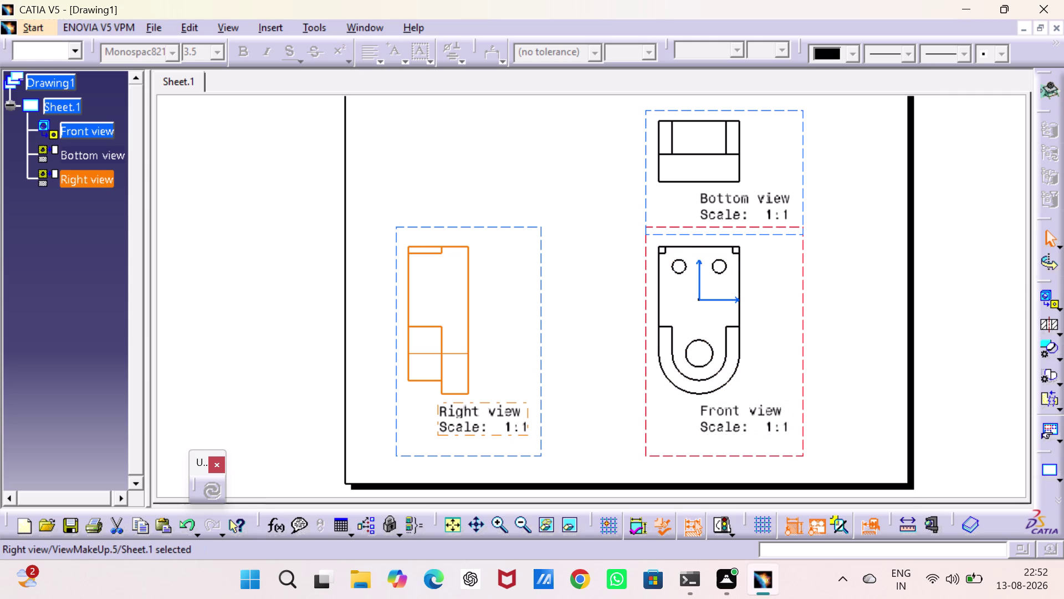
Rearrange the toolbar groups and detach the Dimensioning toolbar.
click(1058, 502)
drag(1039, 444, 1015, 439)
drag(1015, 439, 957, 417)
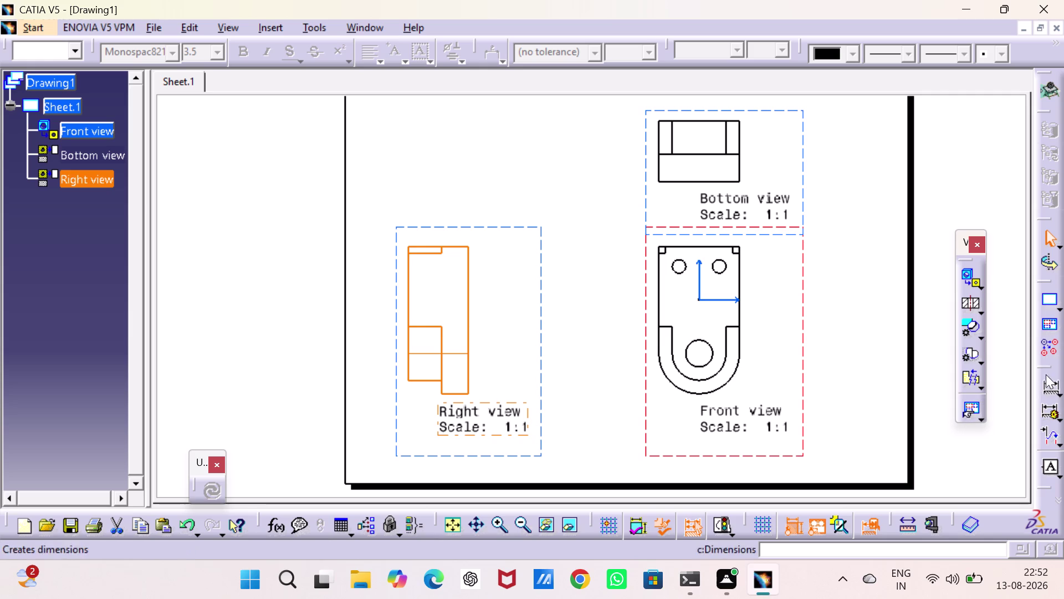
drag(1054, 369, 1021, 333)
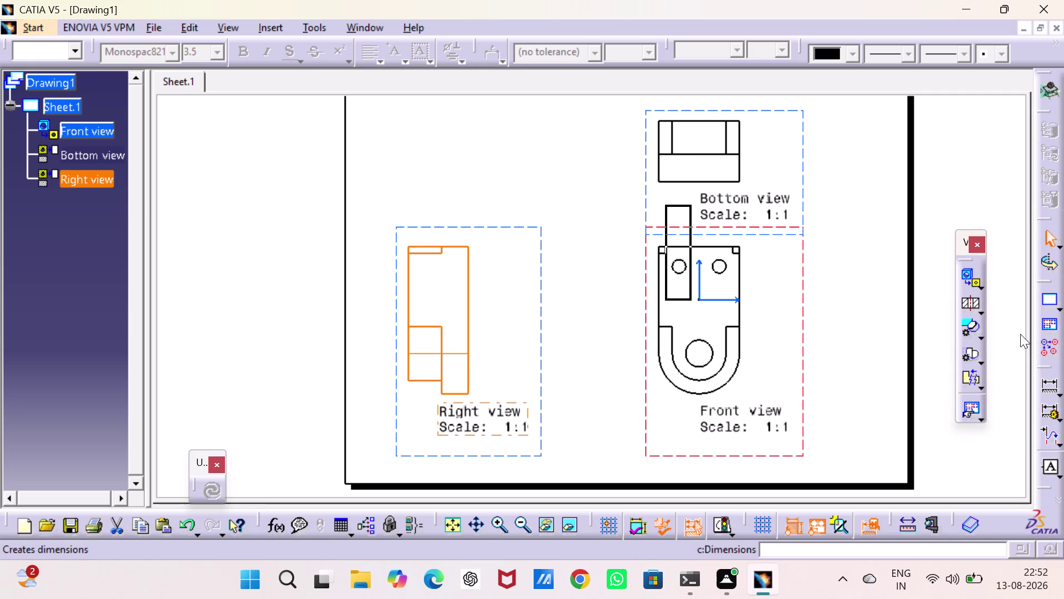
drag(1021, 333, 1018, 331)
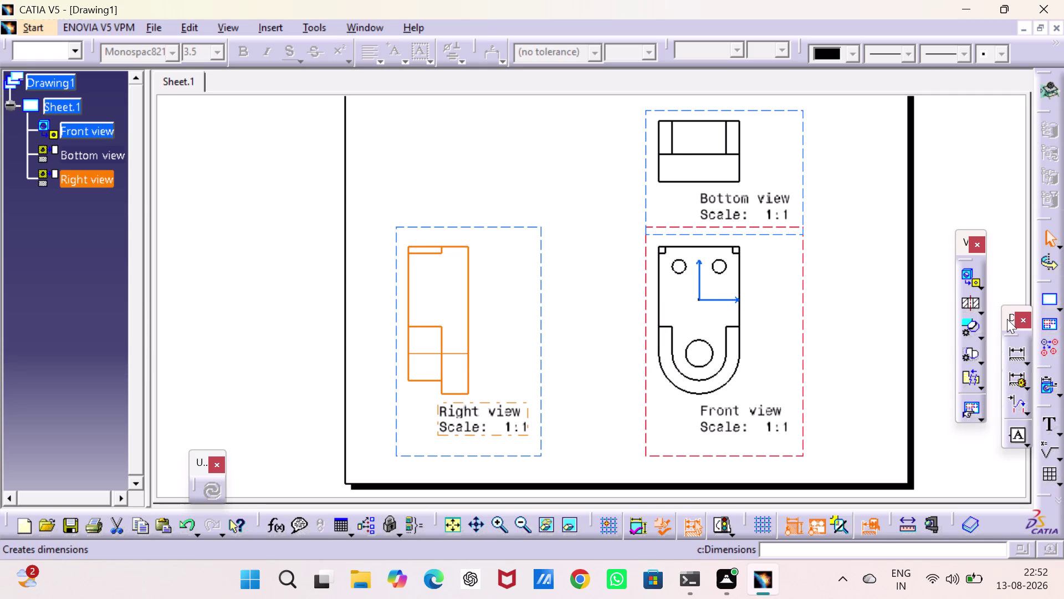
drag(1007, 318, 1029, 95)
drag(1029, 95, 1038, 98)
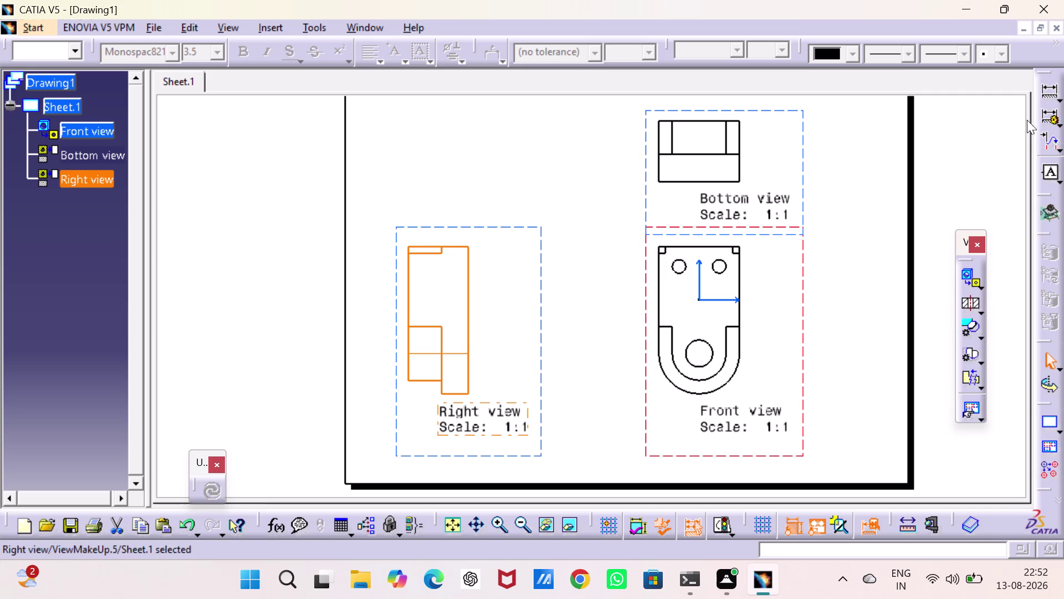
drag(1042, 74, 1030, 77)
drag(1029, 78, 1029, 77)
drag(1047, 71, 1030, 82)
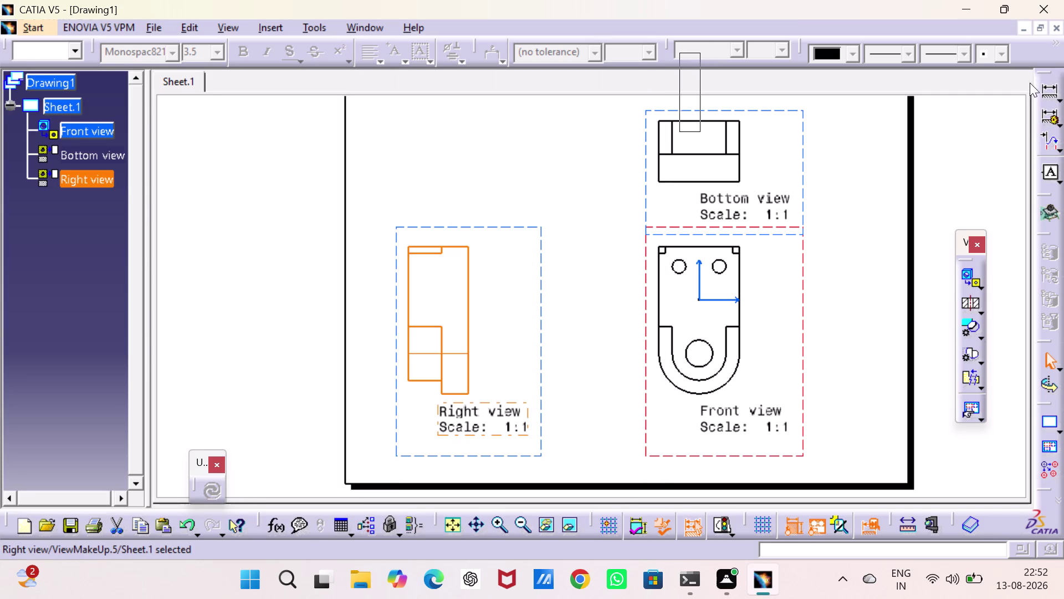
drag(1030, 82, 1014, 98)
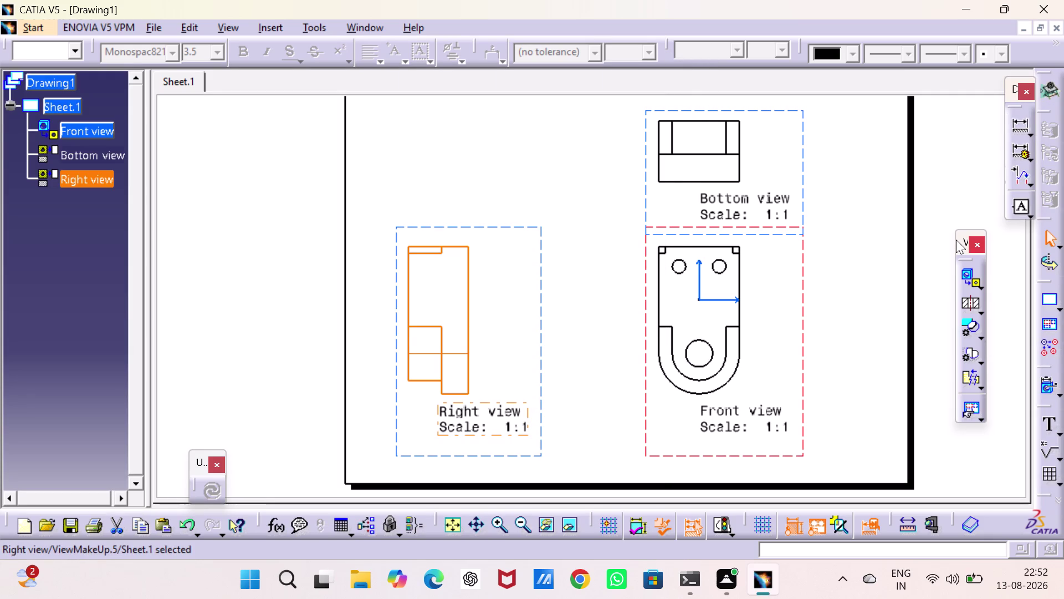
Dock the Views and Dimensioning toolbars.
drag(956, 239, 1013, 233)
drag(1013, 234, 1013, 230)
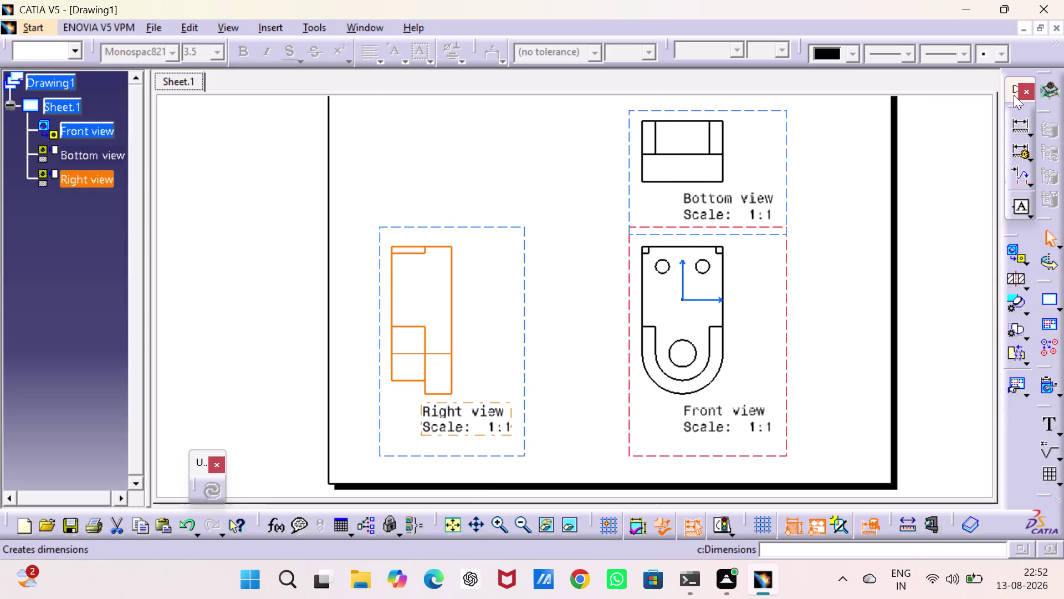
drag(1011, 83, 973, 160)
drag(976, 159, 1025, 119)
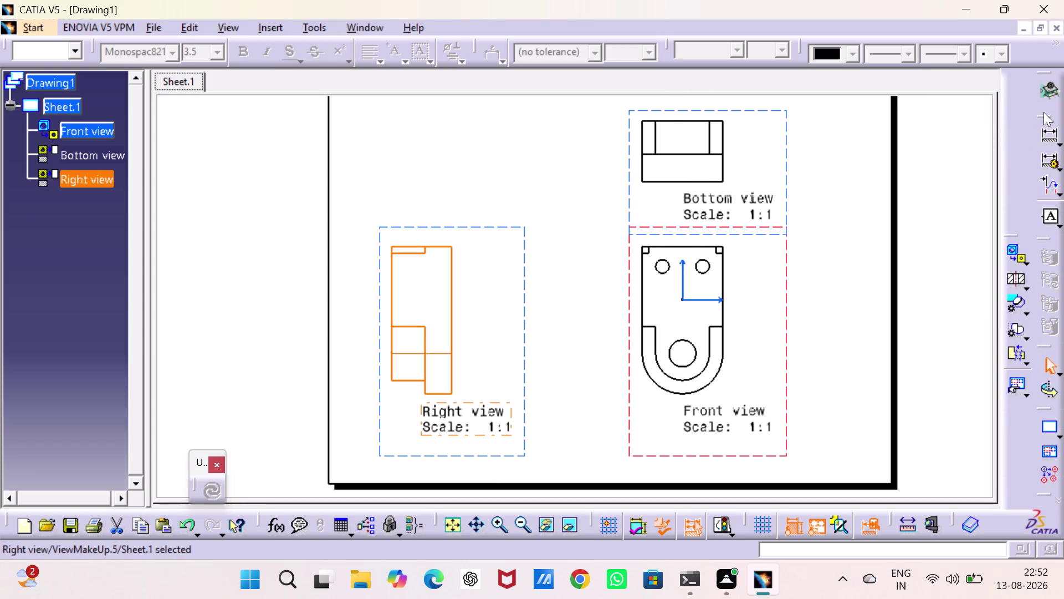
drag(1045, 112, 1020, 114)
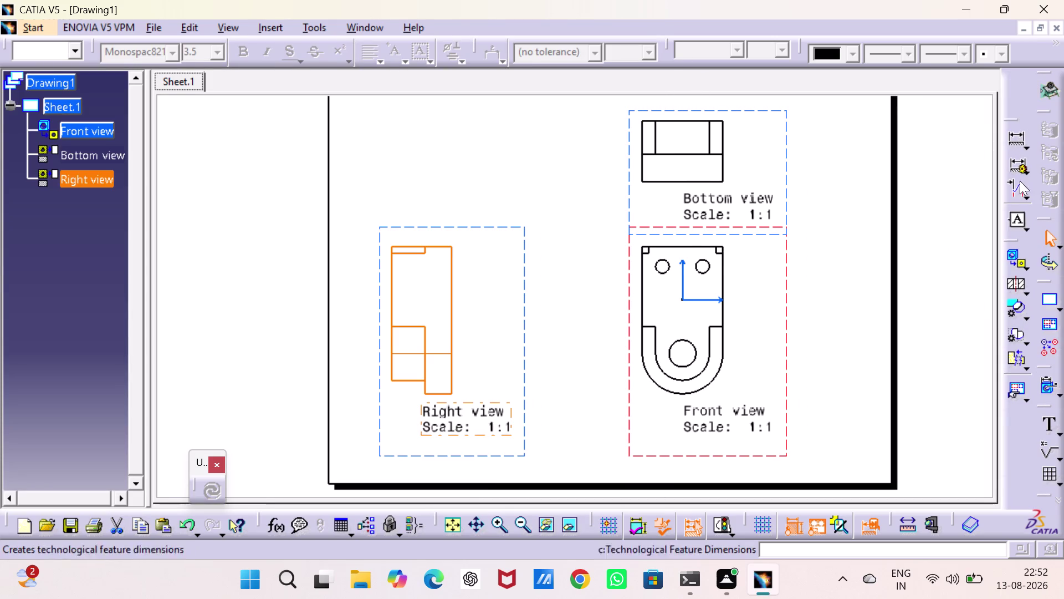
Start a diameter dimension on the front view's outer arc.
click(1057, 476)
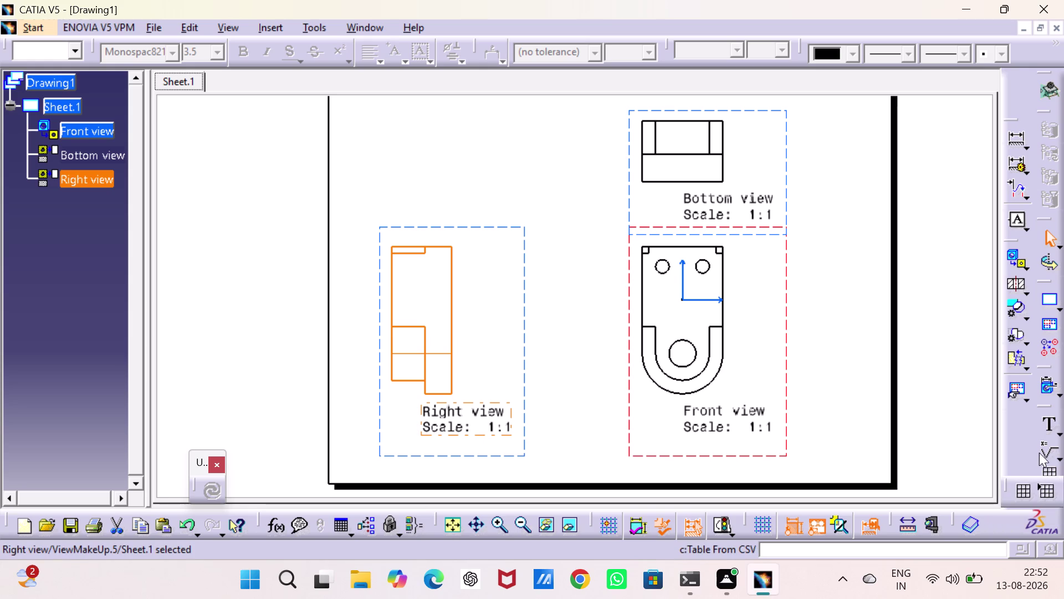
click(956, 282)
click(1012, 134)
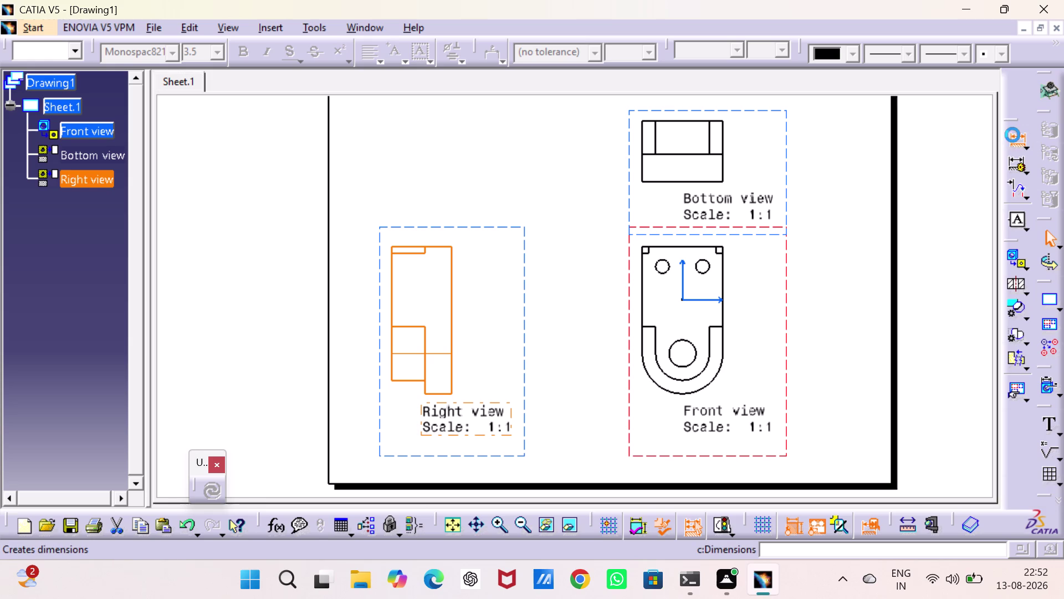
click(642, 352)
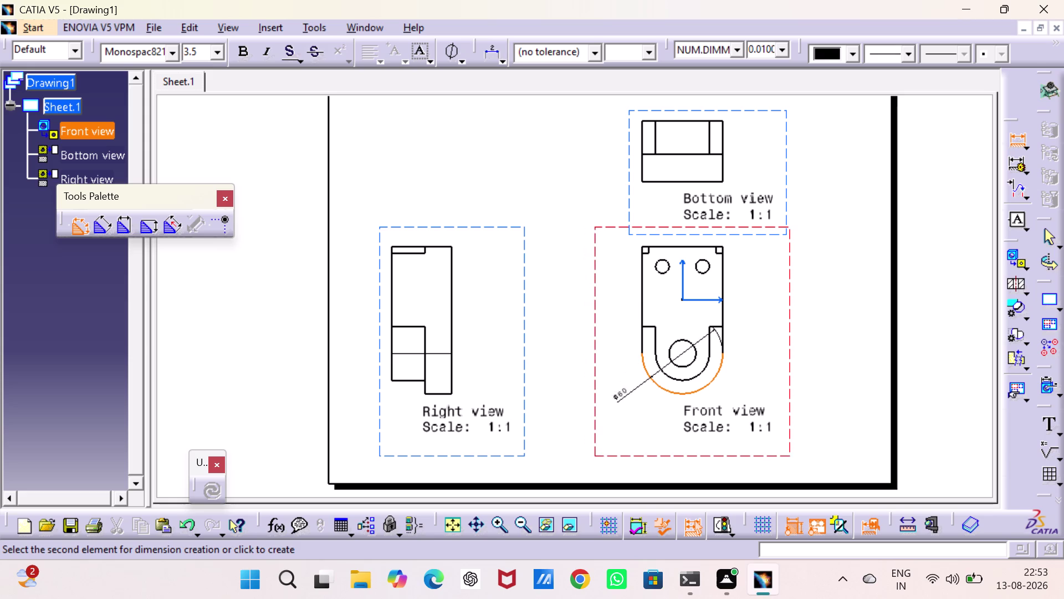
Place the Ø60 dimension and check its value without changing it.
click(623, 408)
double_click(619, 408)
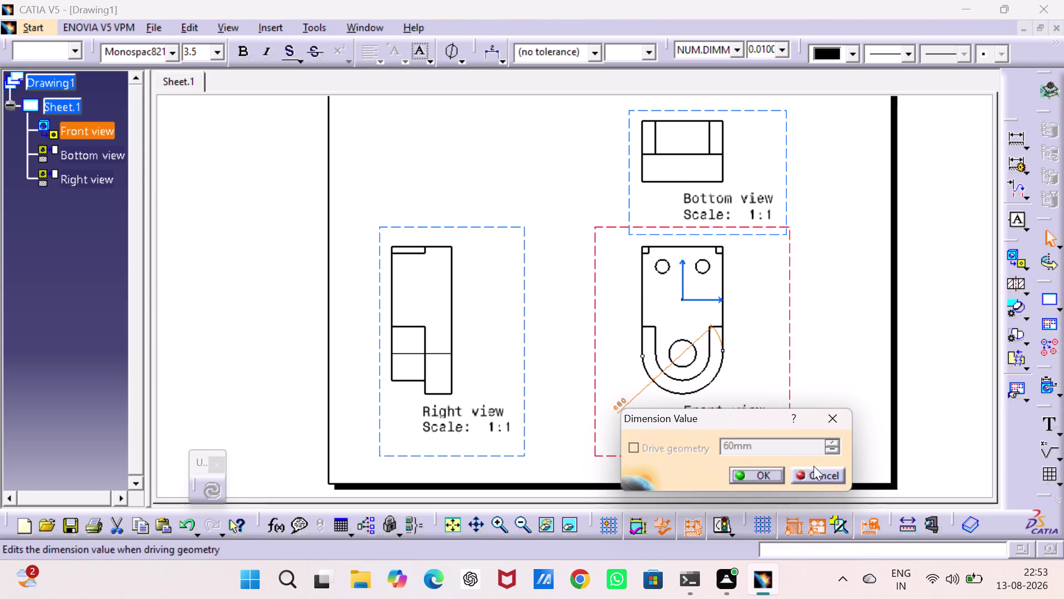
click(762, 474)
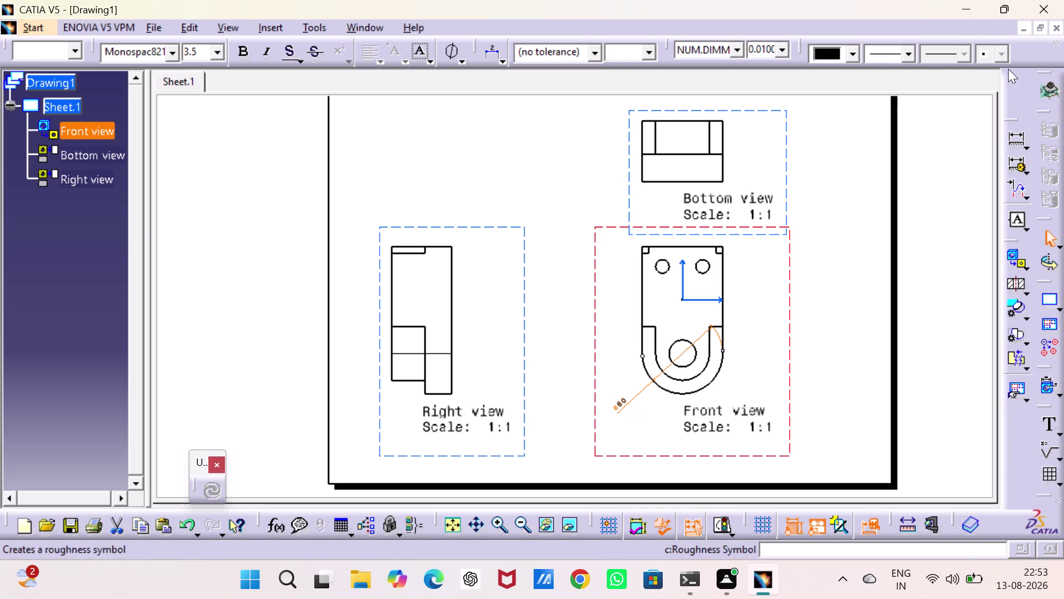
double_click(1017, 142)
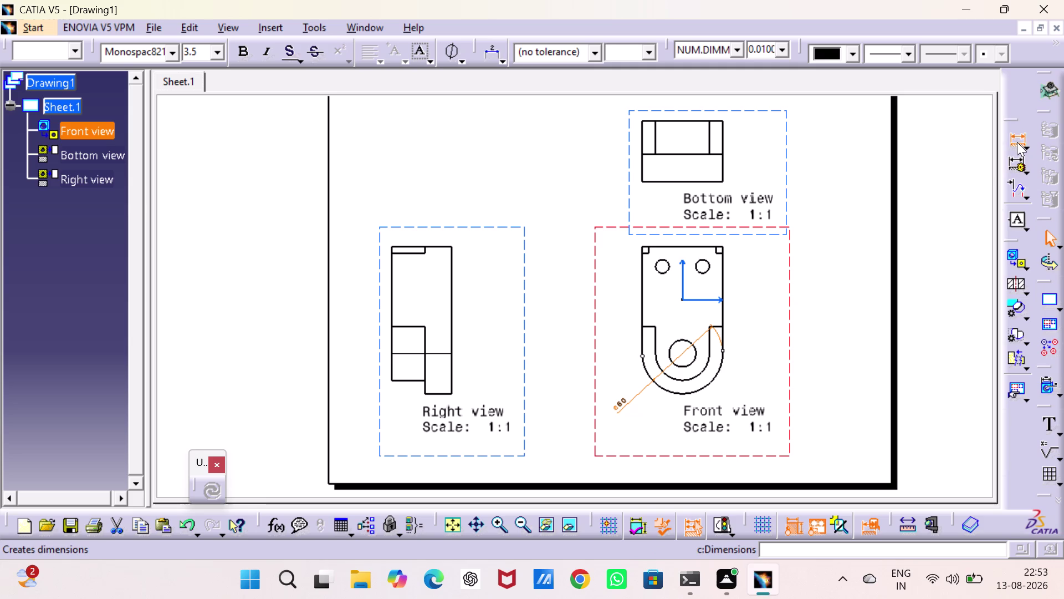
Add Ø40, Ø20 and Ø10 diameter dimensions to the inner arc and holes.
click(698, 374)
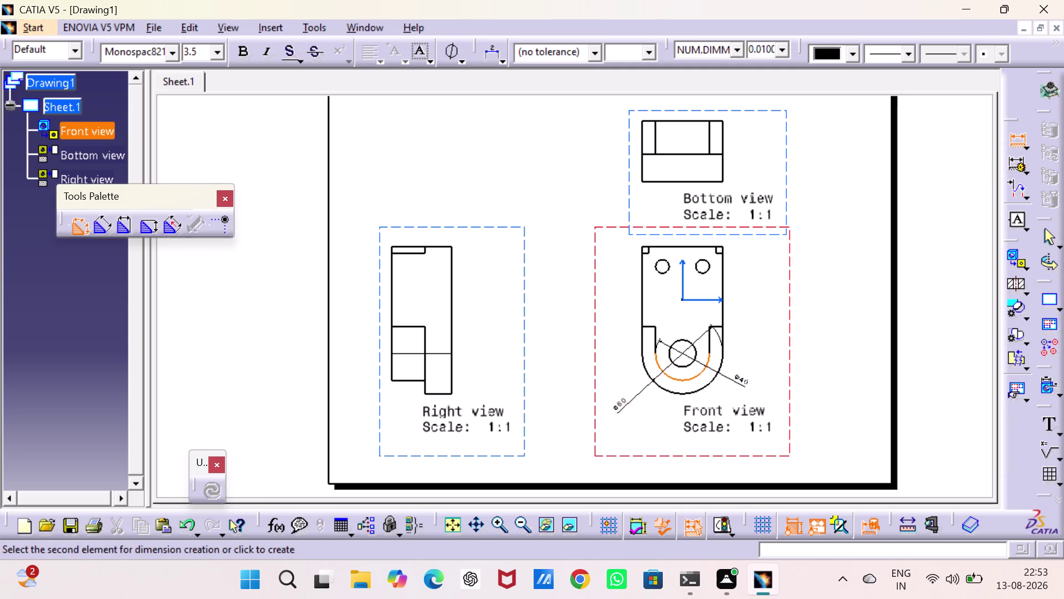
click(741, 385)
click(684, 366)
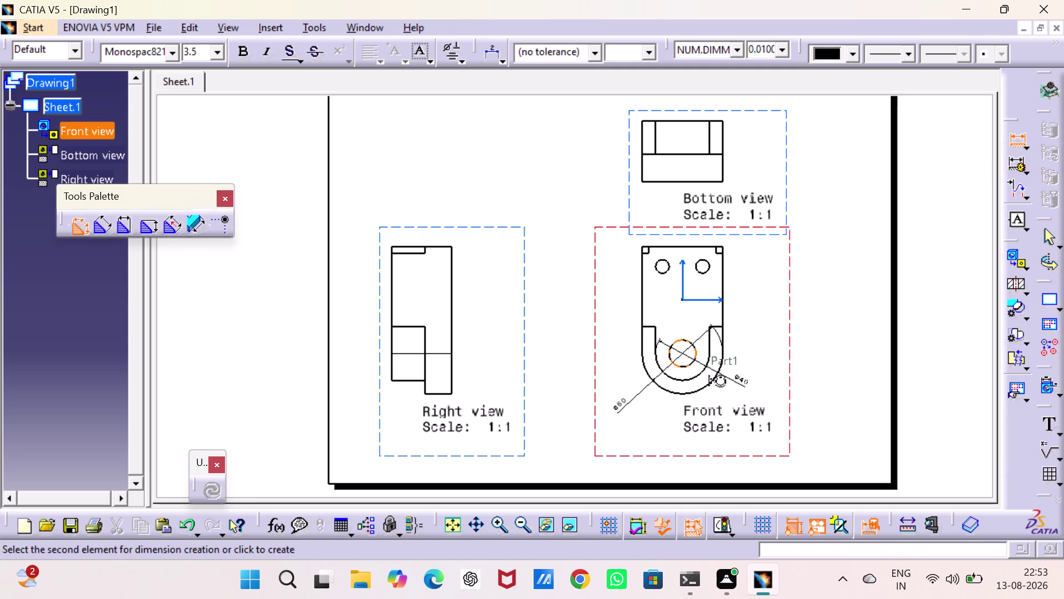
click(737, 398)
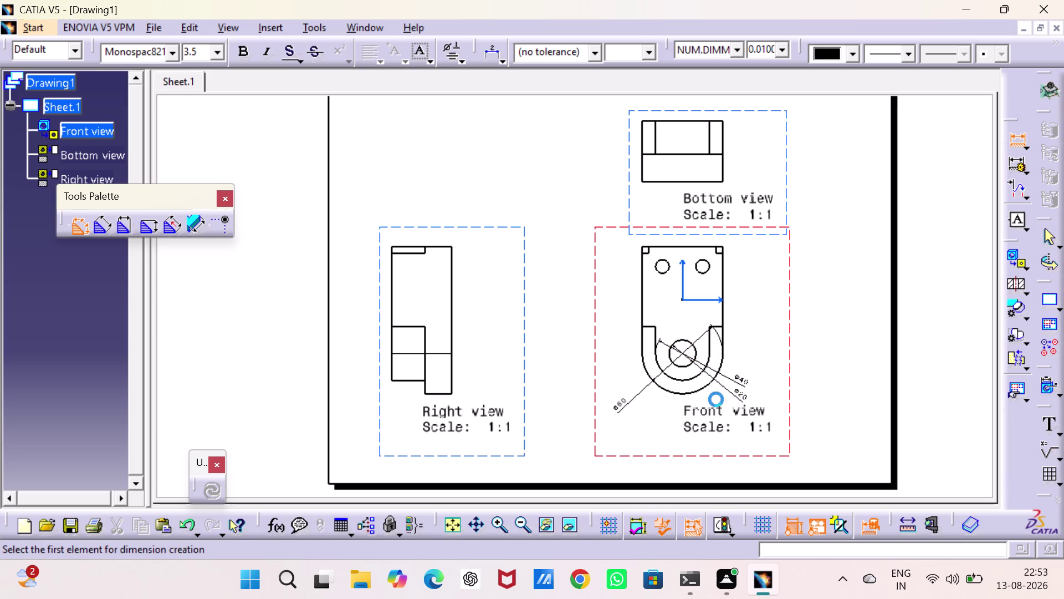
click(707, 267)
click(761, 261)
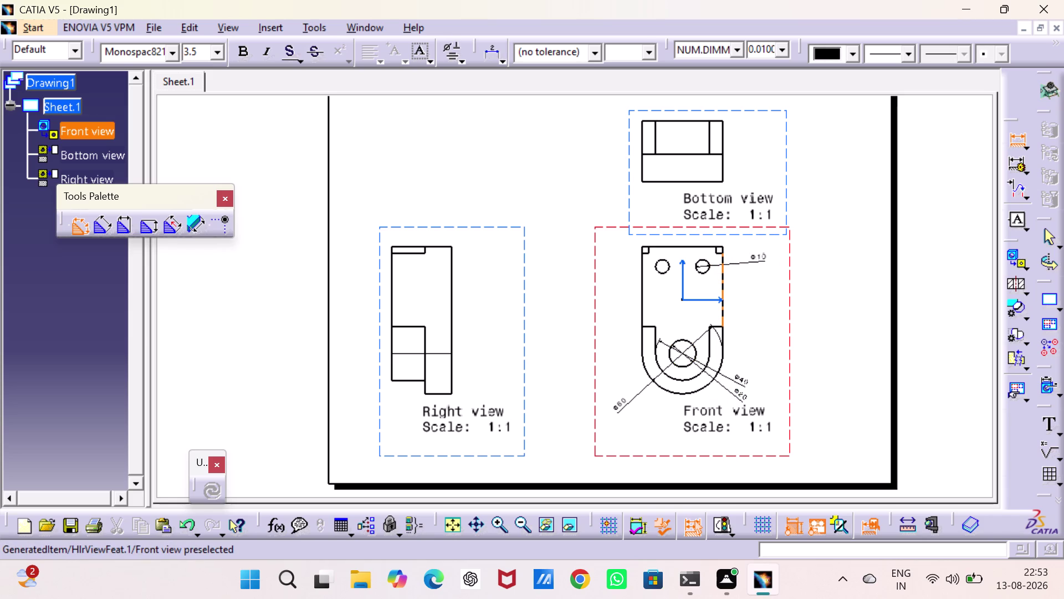
Add the 60 overall width dimension above the front view.
click(725, 272)
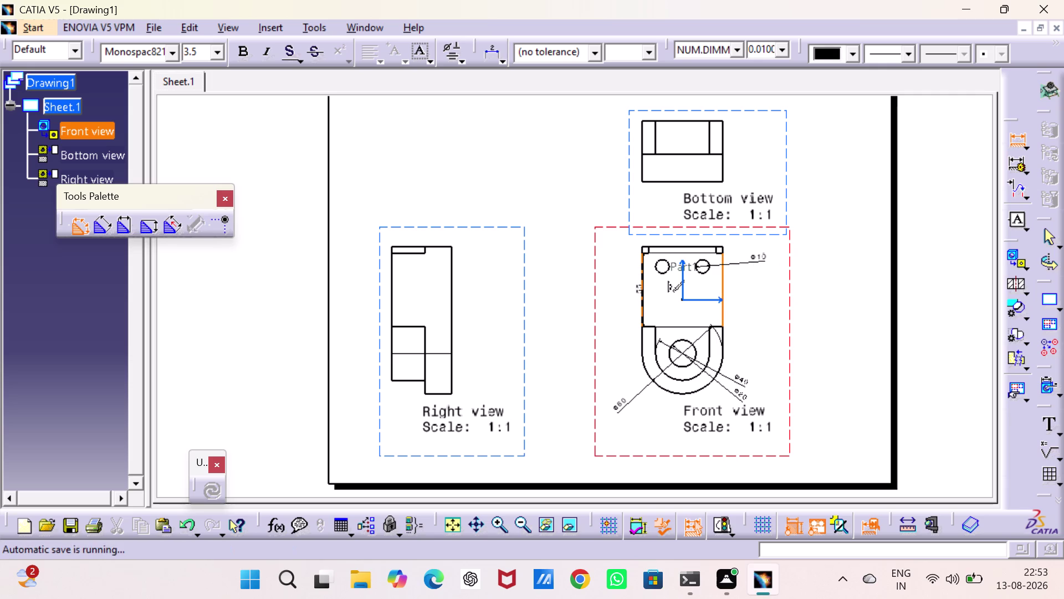
click(643, 273)
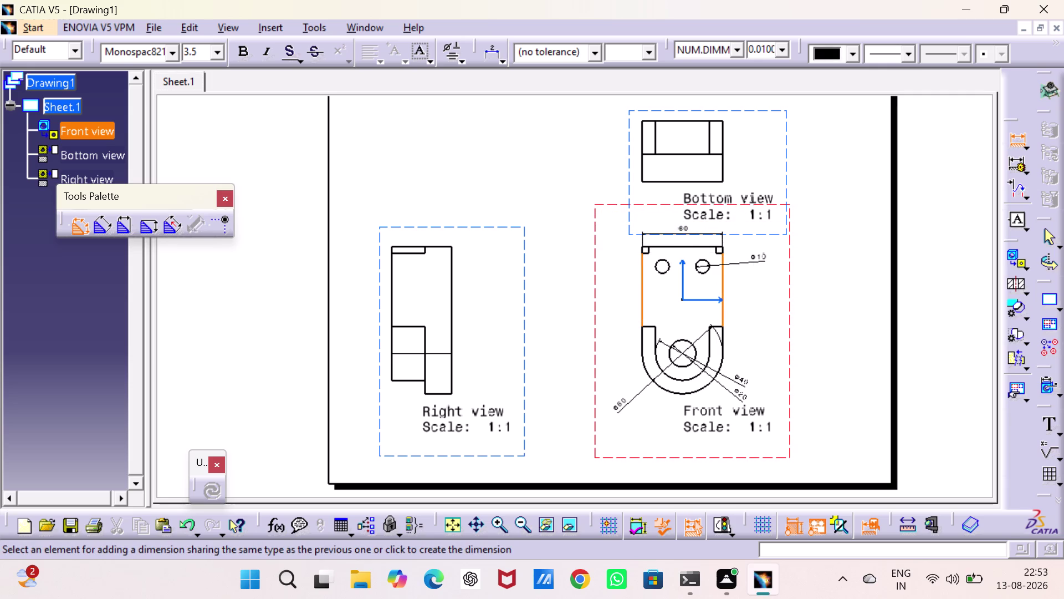
click(675, 231)
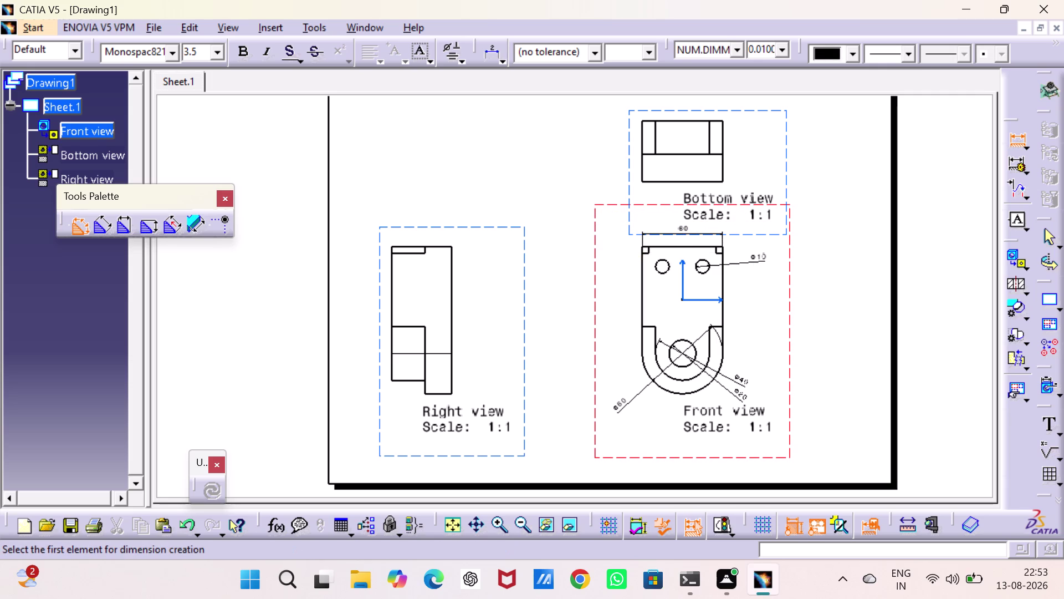
triple_click(494, 521)
triple_click(495, 522)
click(495, 521)
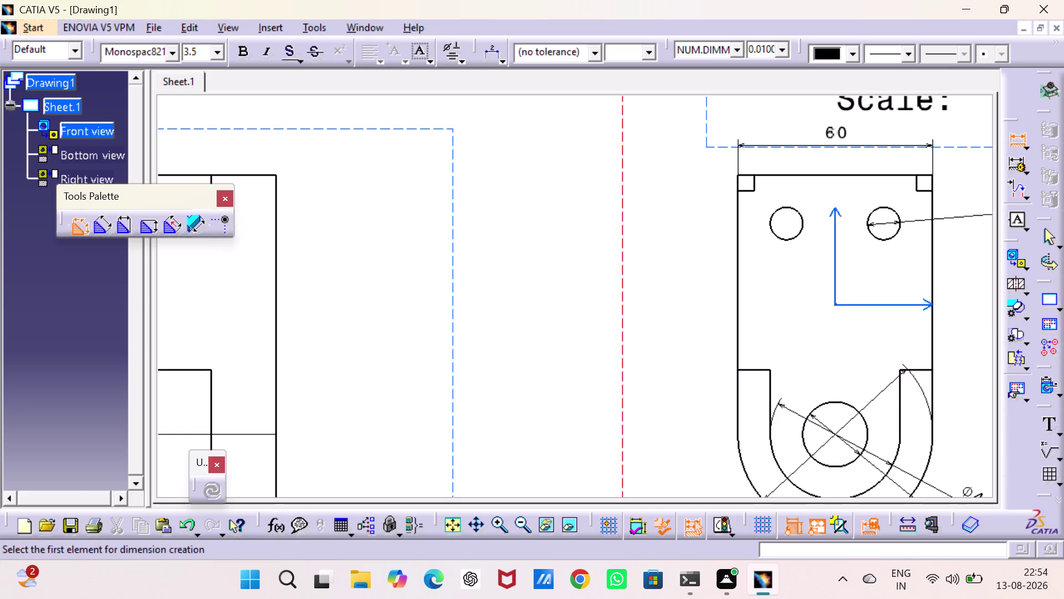
Add horizontal and vertical 5 dimensions to the top-left corner notch.
click(748, 175)
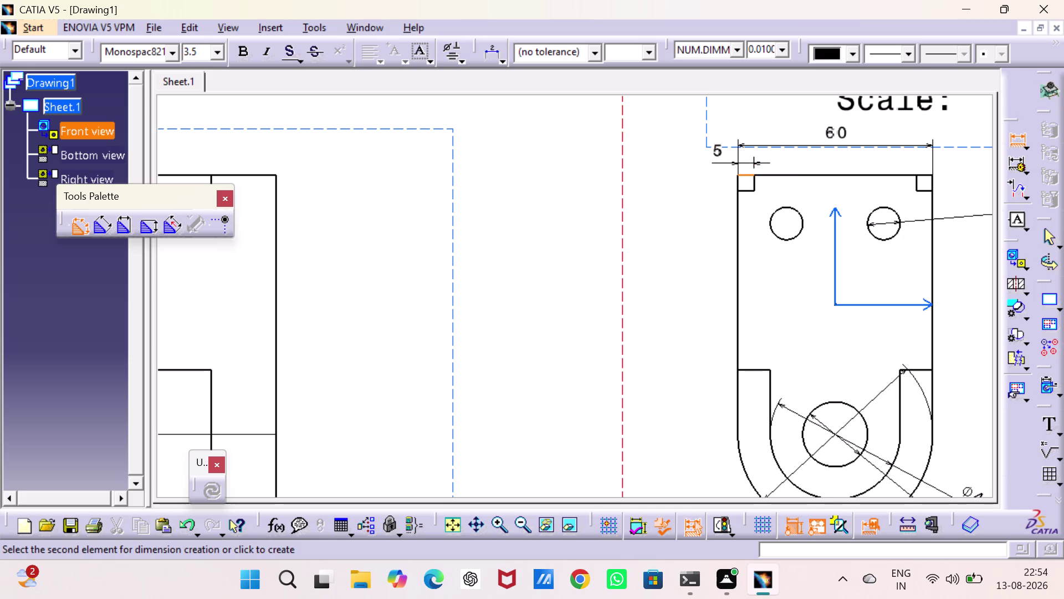
click(747, 163)
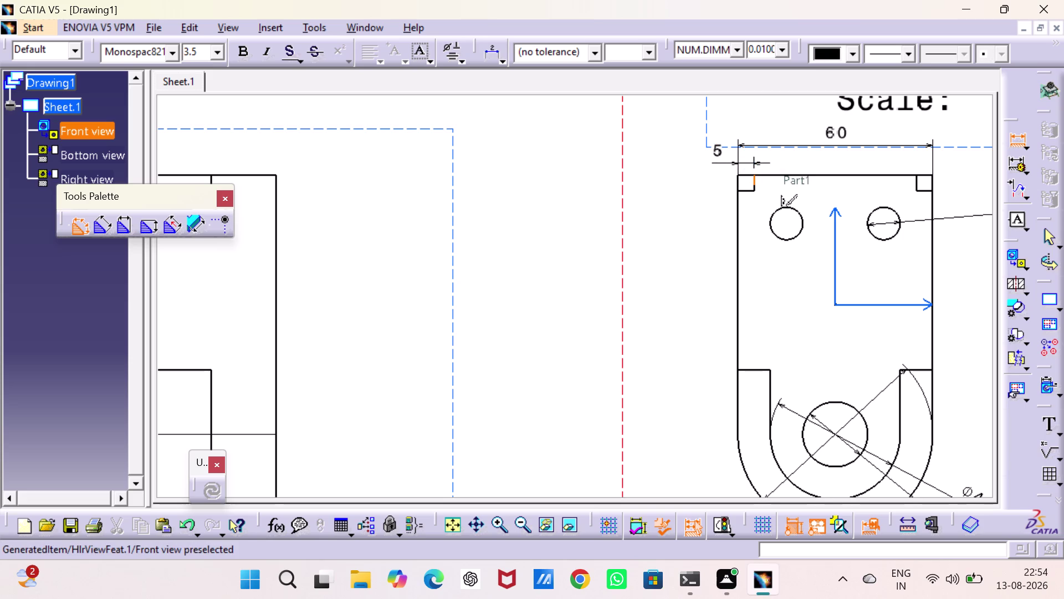
click(756, 186)
click(724, 184)
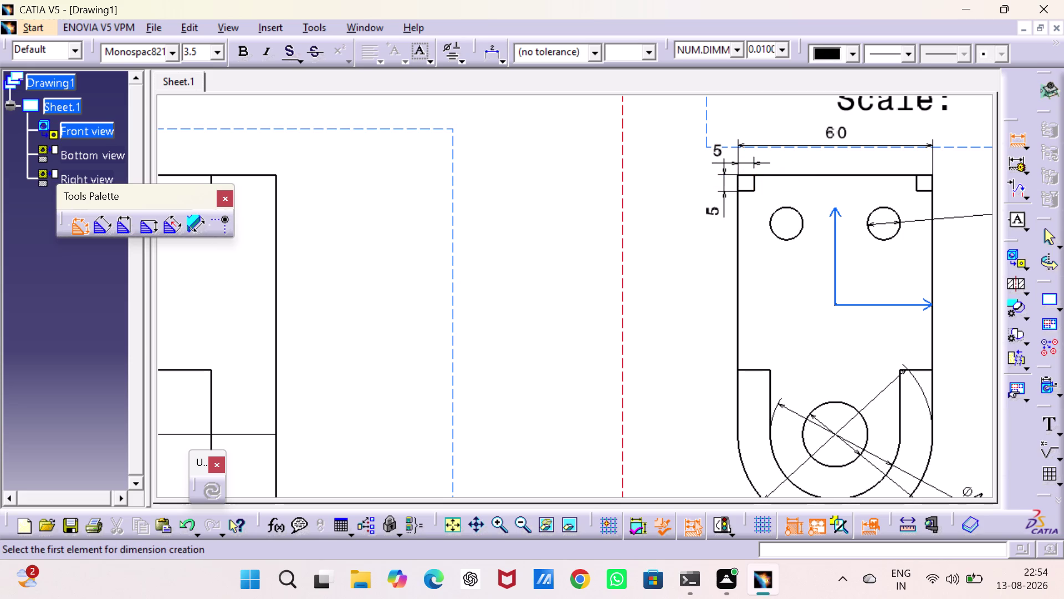
middle_drag(574, 283, 574, 283)
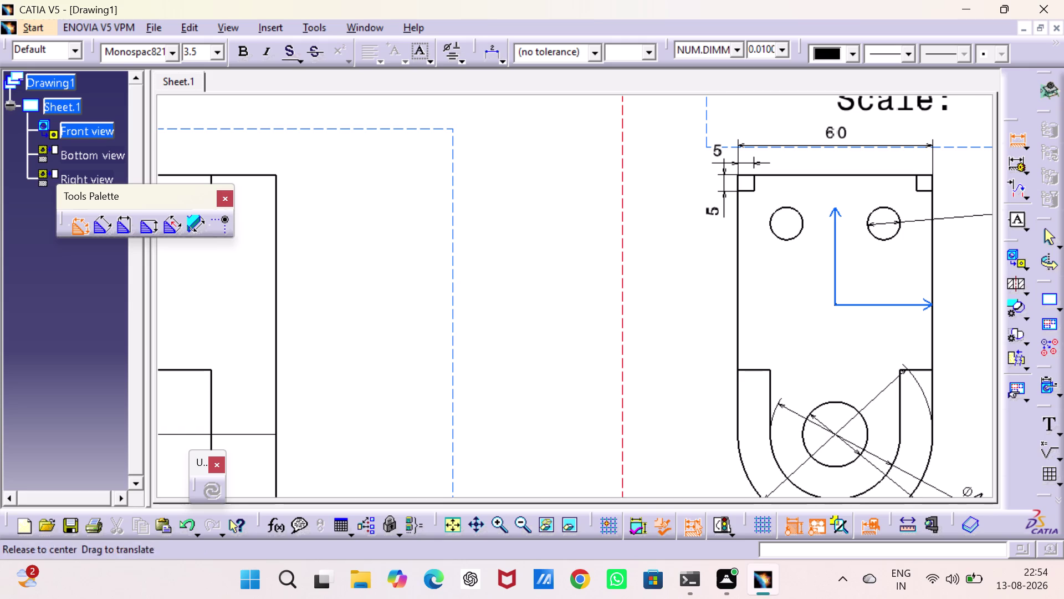
middle_drag(573, 284, 828, 218)
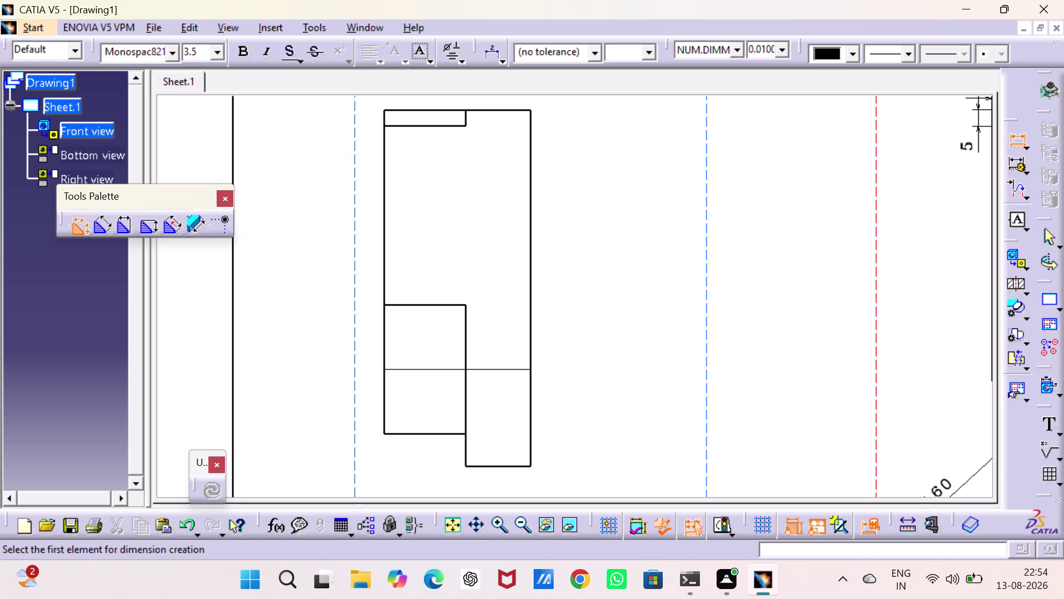
click(520, 467)
middle_drag(503, 477, 508, 347)
click(507, 347)
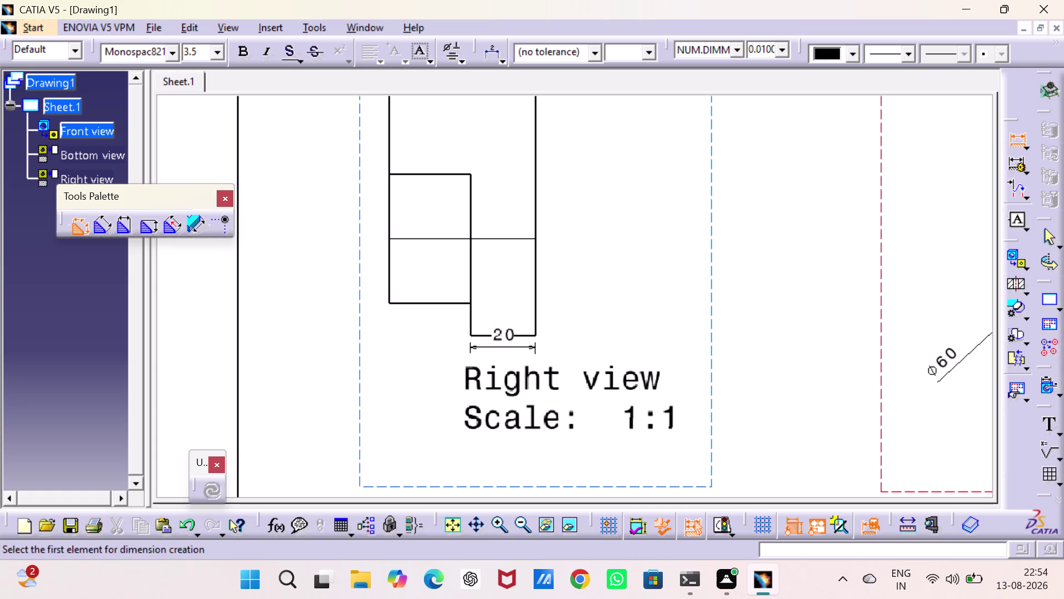
click(449, 303)
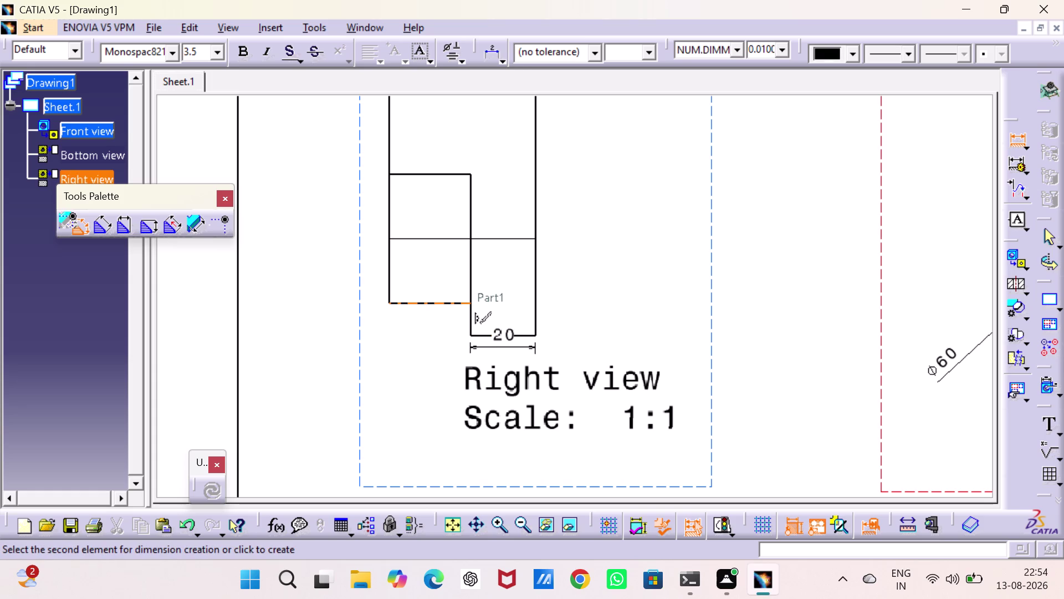
click(427, 352)
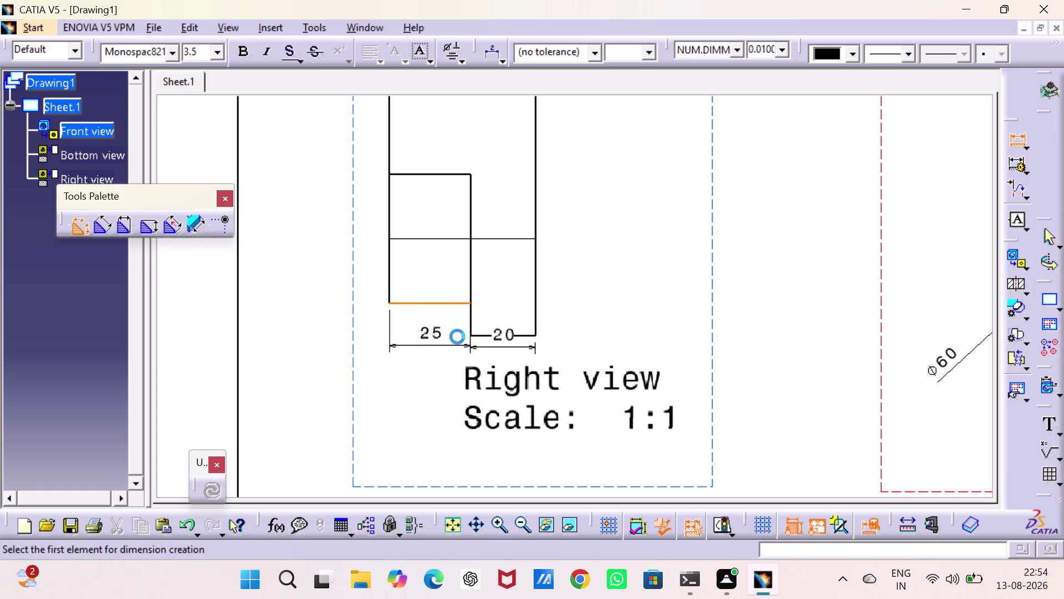
middle_drag(519, 264, 514, 362)
middle_drag(505, 307, 507, 318)
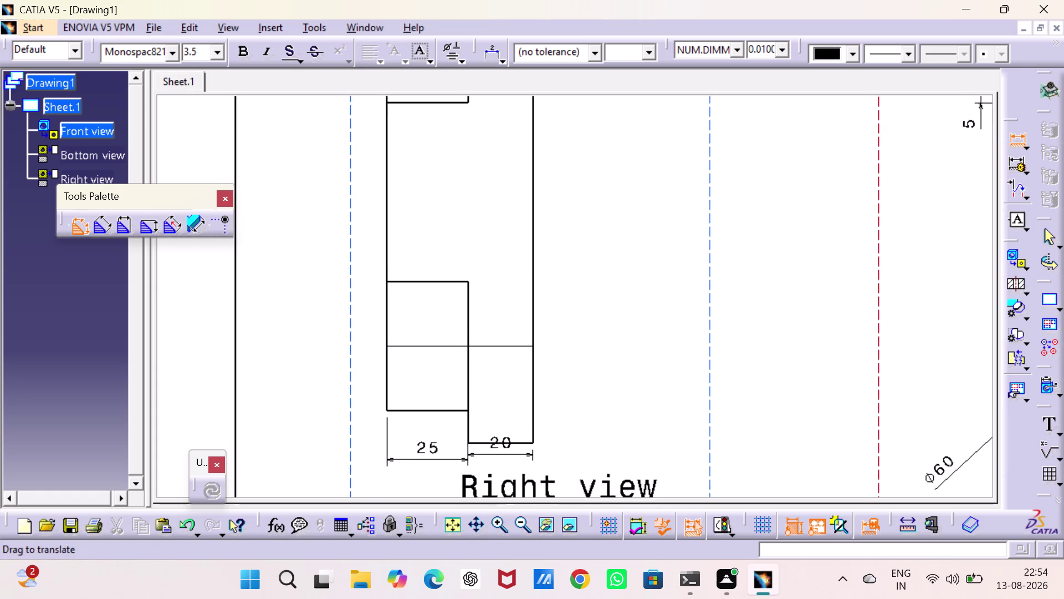
middle_drag(507, 317, 592, 365)
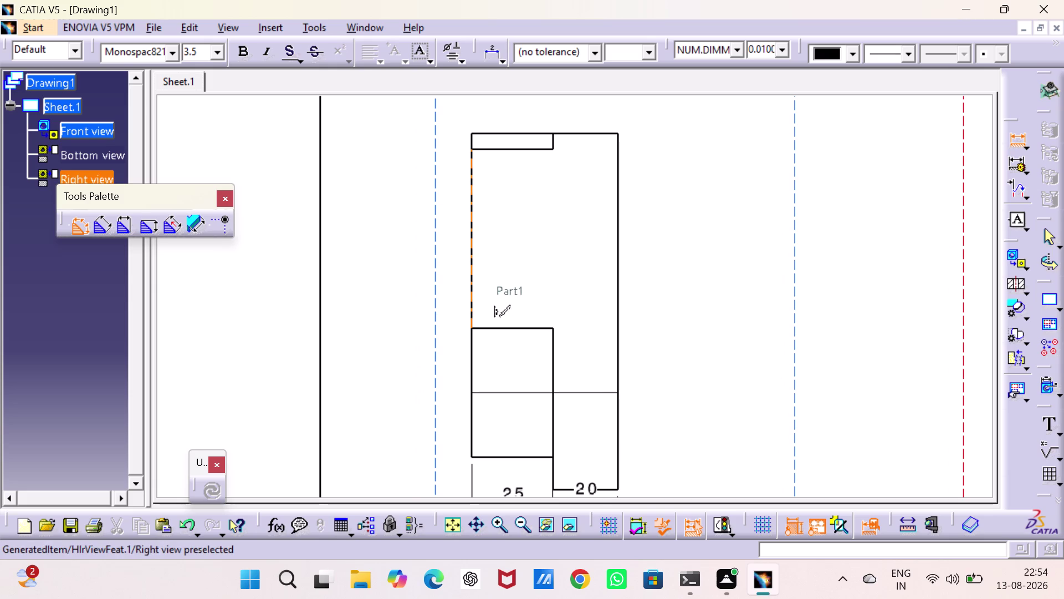
click(483, 458)
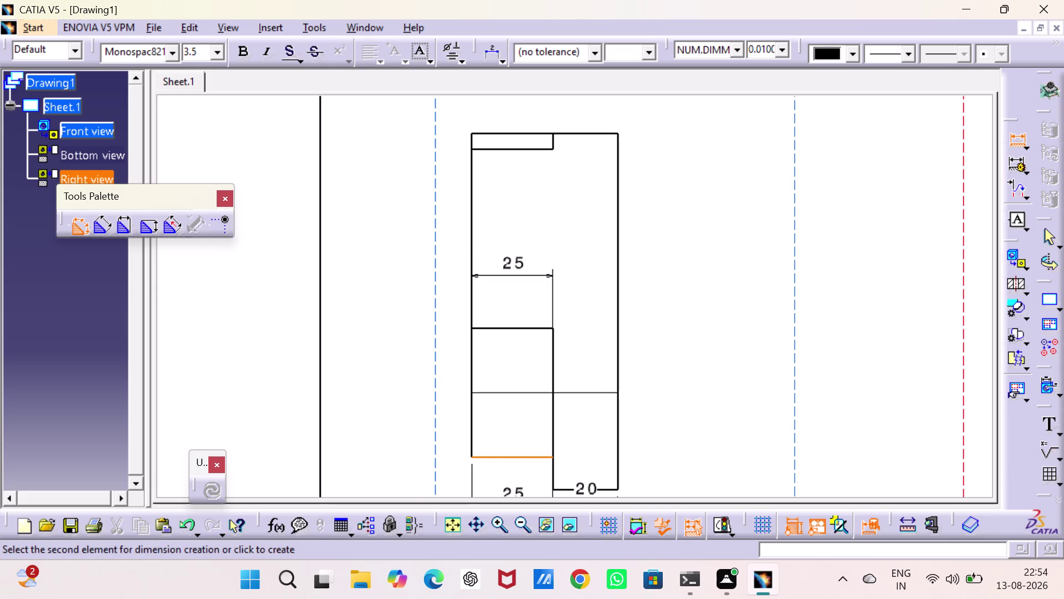
click(516, 133)
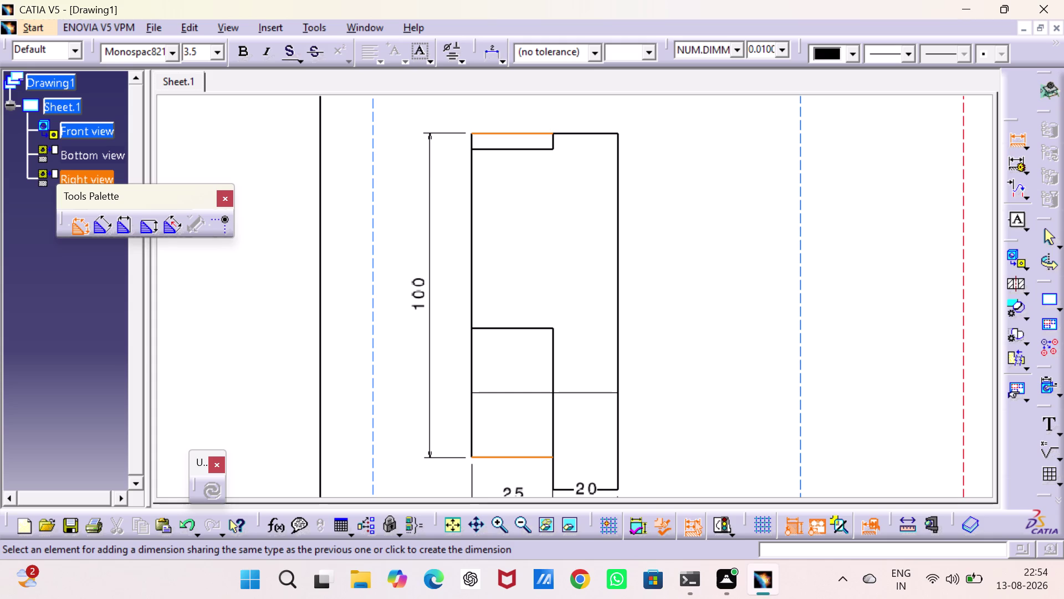
key(Escape)
key(Escape)
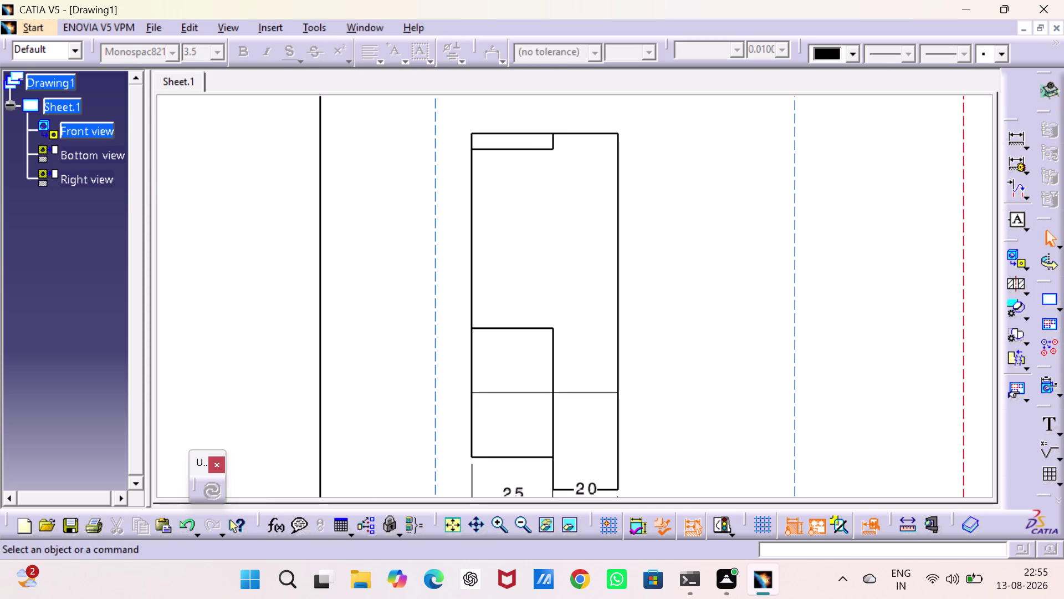
Open Sketch.1 in the part window to read its dimensions, then exit it.
click(1019, 25)
click(669, 274)
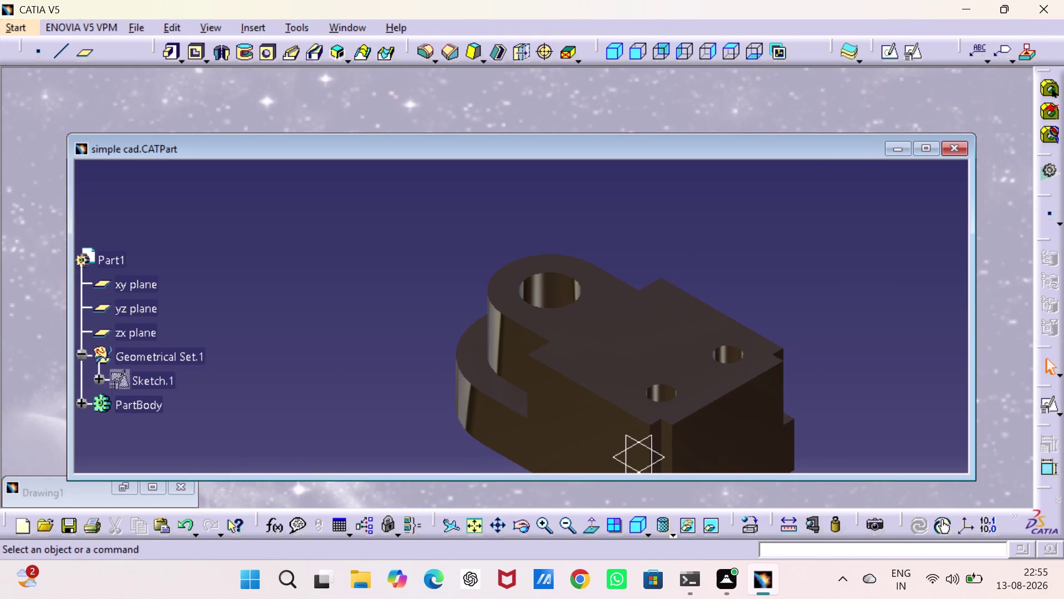
double_click(669, 274)
click(931, 144)
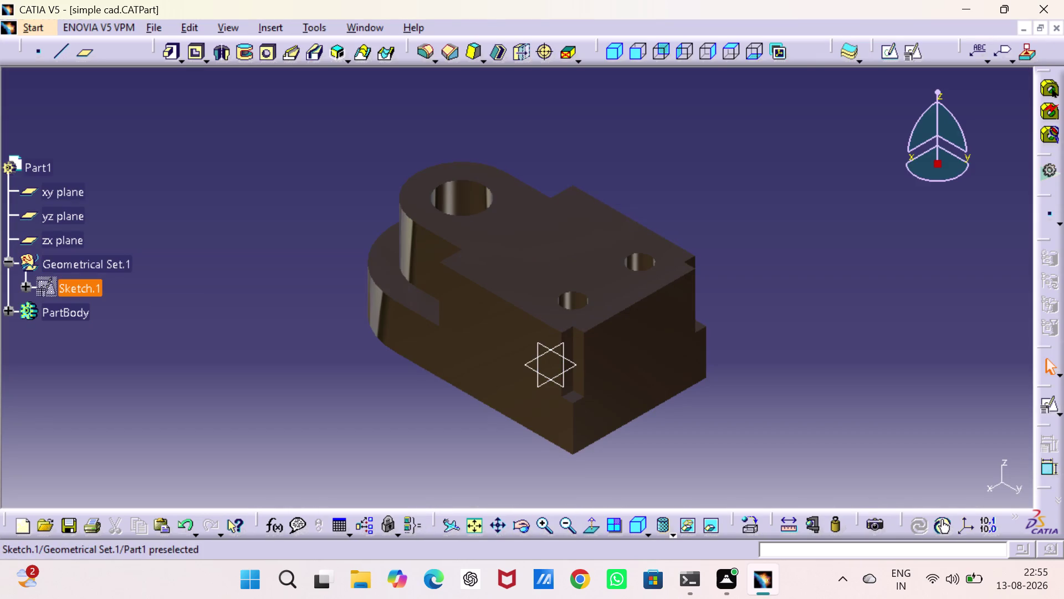
double_click(77, 290)
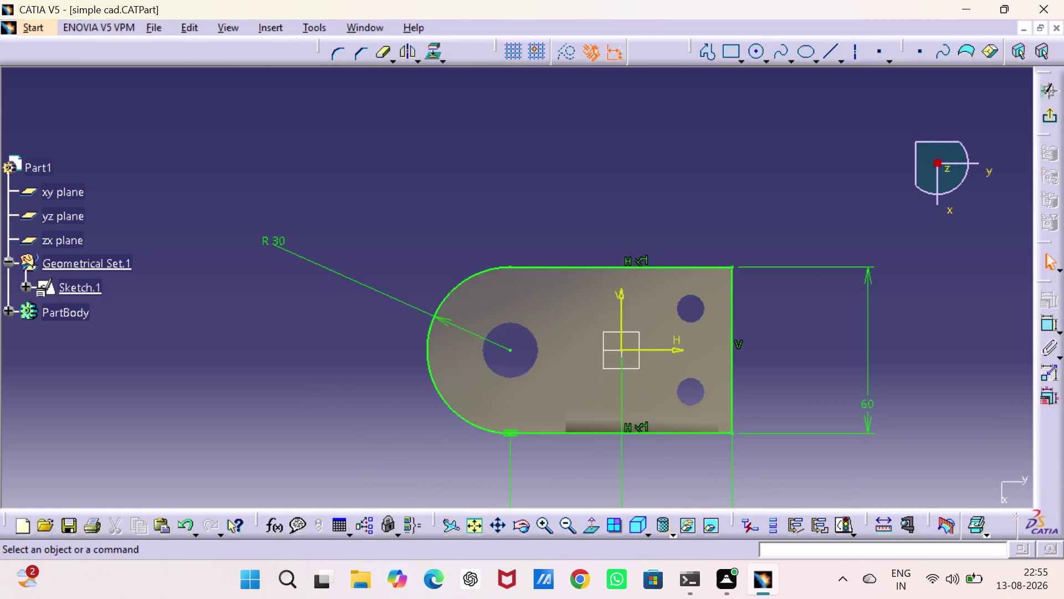
middle_drag(749, 473, 742, 271)
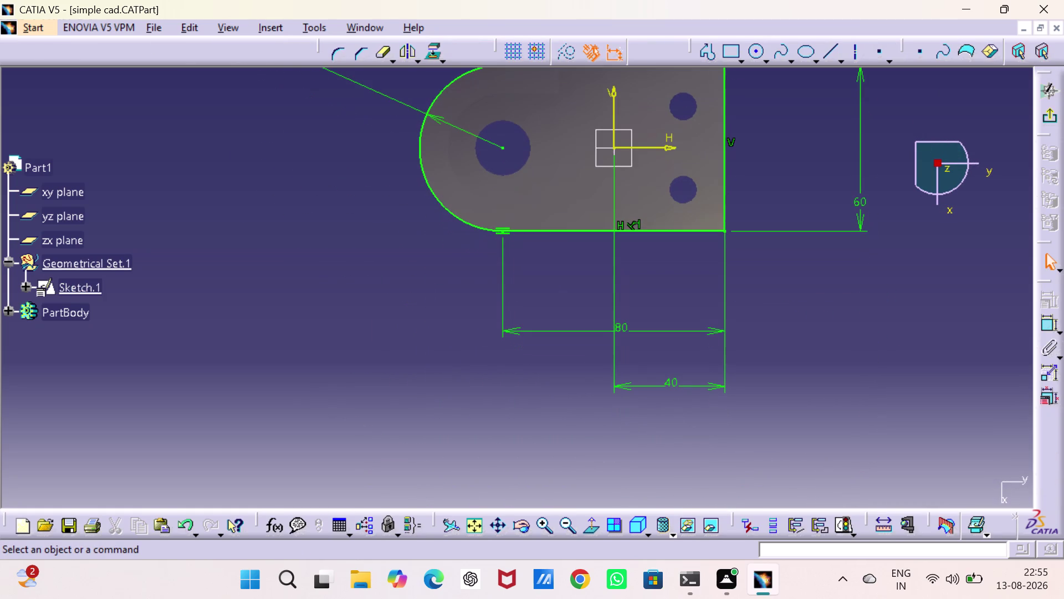
middle_drag(748, 180, 745, 274)
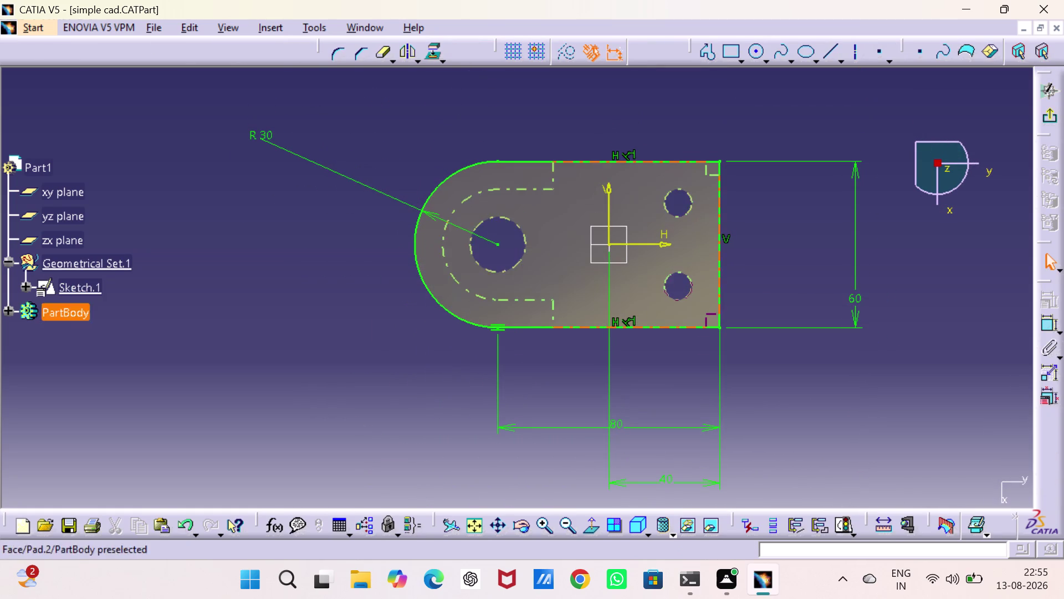
click(1055, 124)
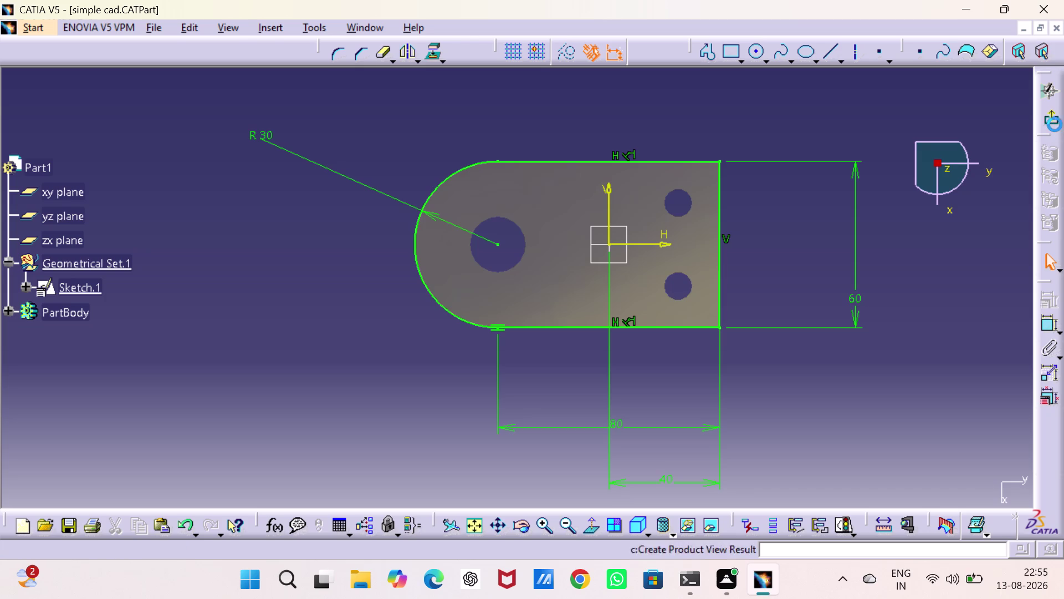
click(802, 269)
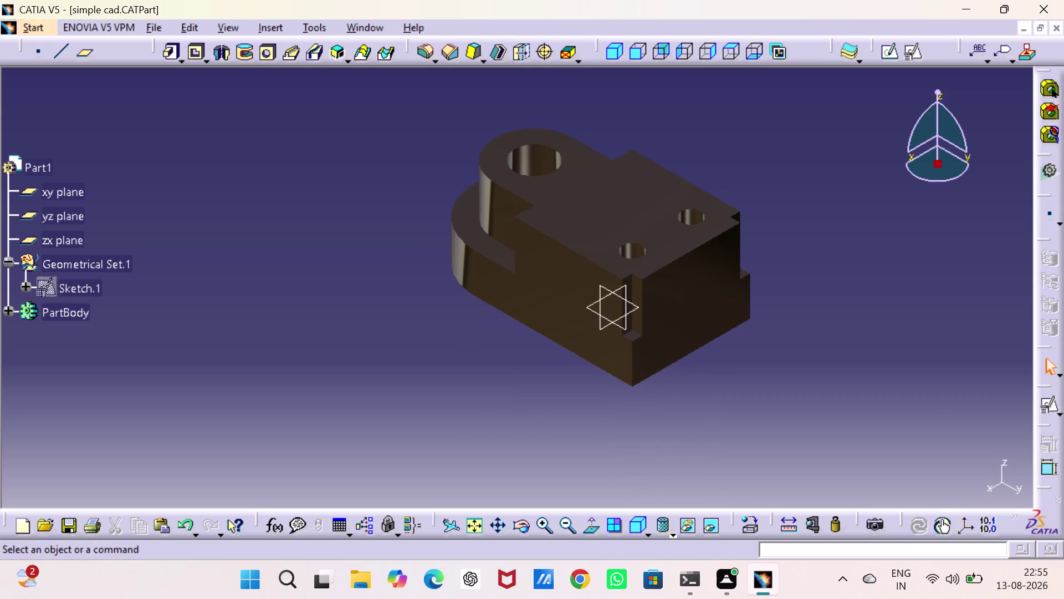
Return to the Drawing1 window and bring the right view into sight.
click(1027, 29)
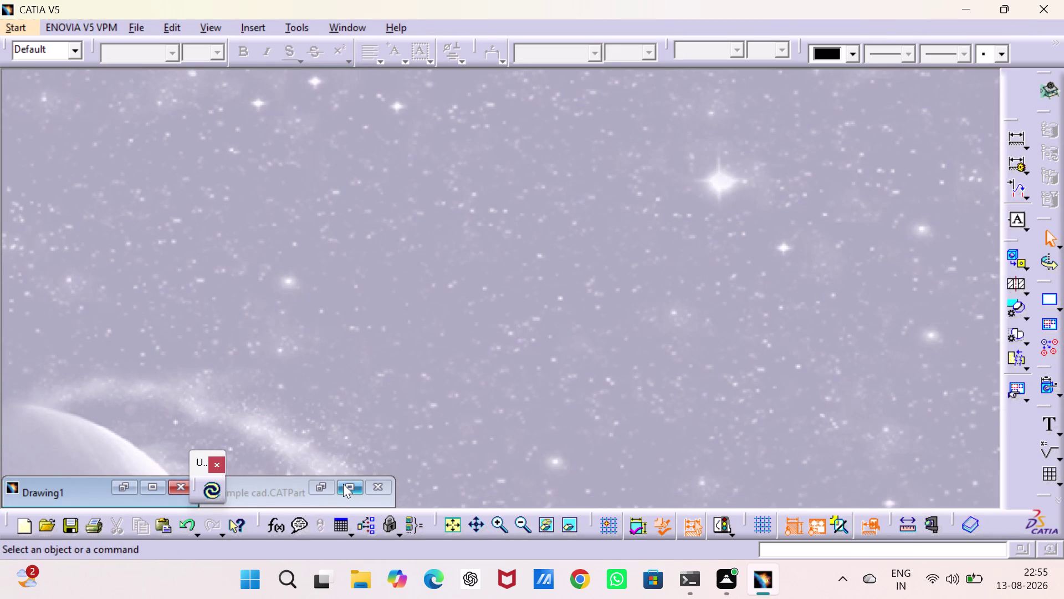
click(152, 485)
click(214, 494)
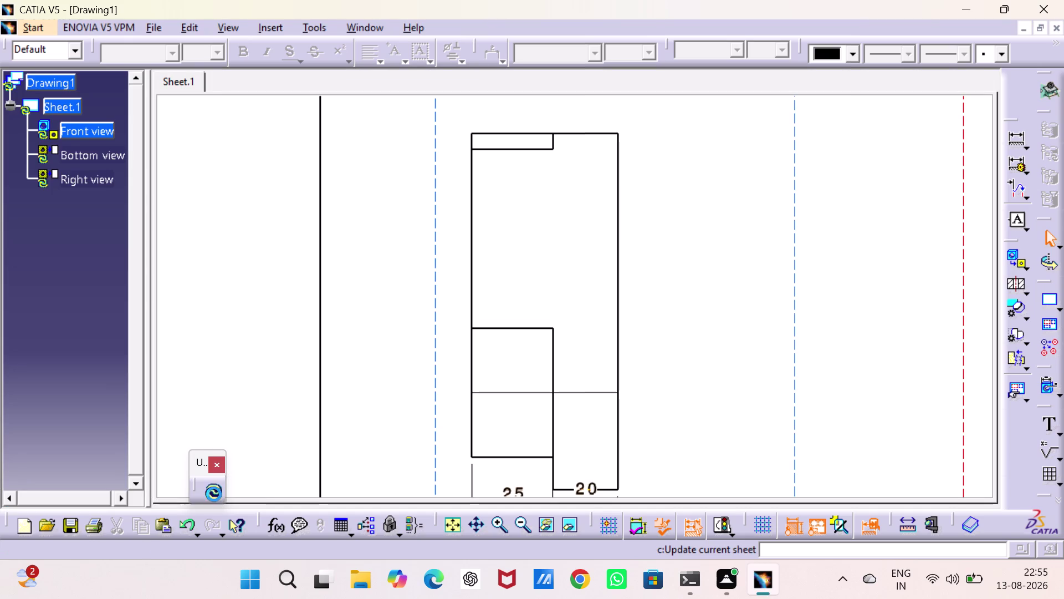
scroll(down, 3)
middle_drag(731, 401, 751, 307)
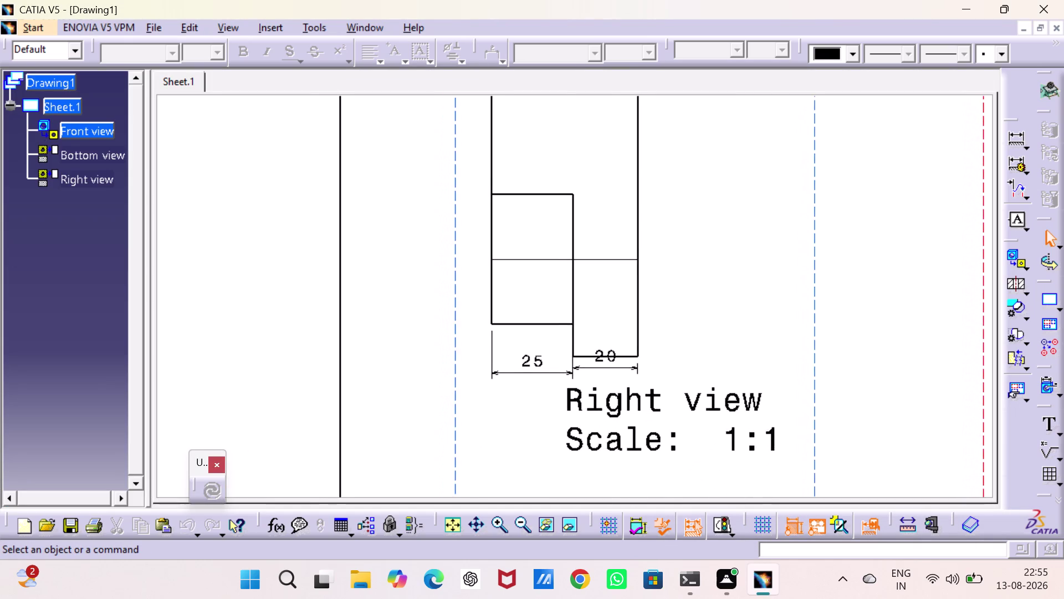
middle_drag(751, 308, 746, 450)
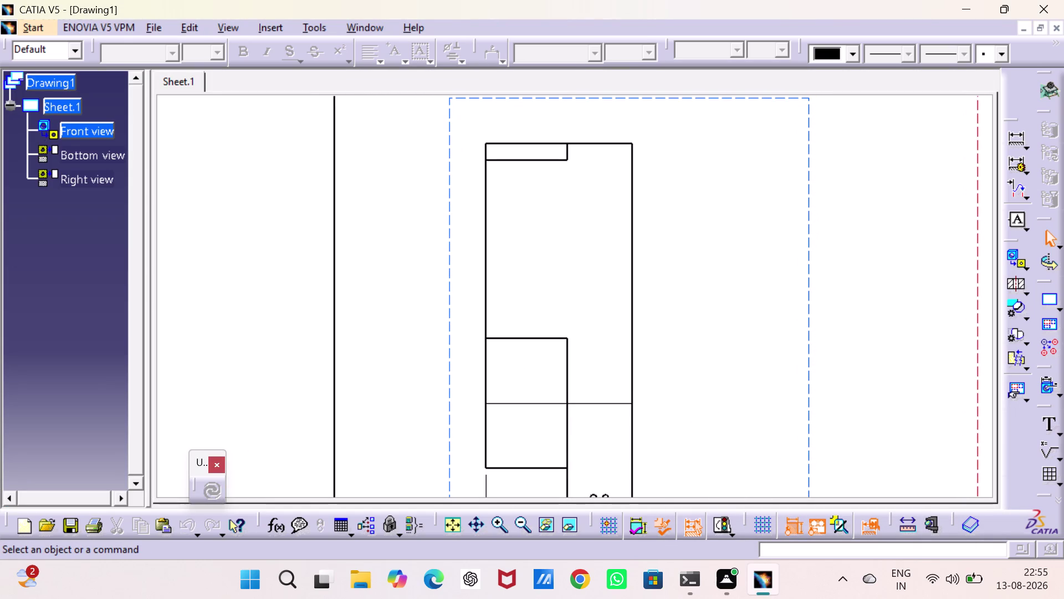
middle_drag(746, 451, 725, 375)
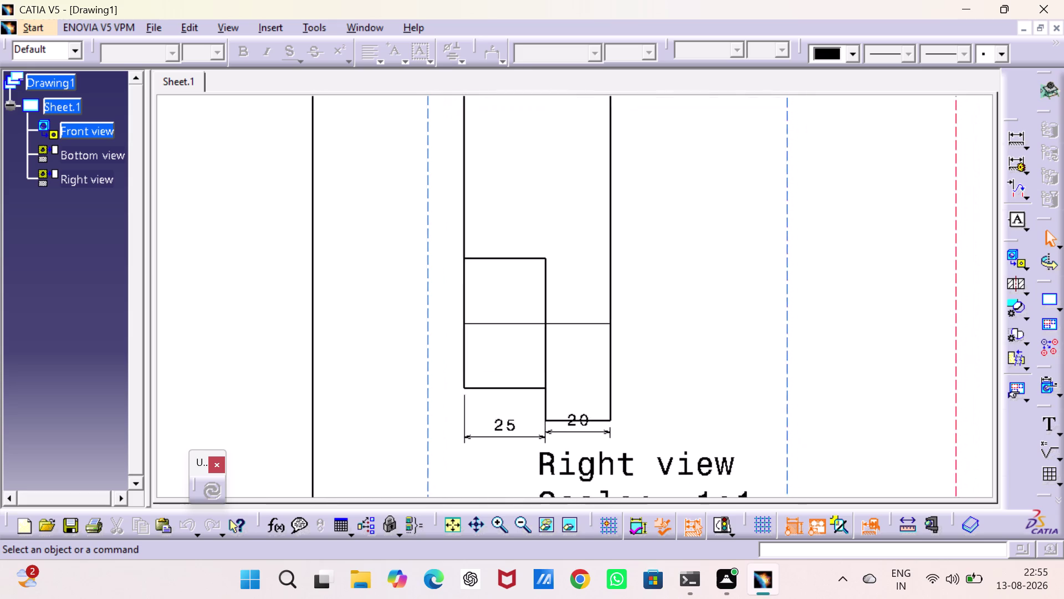
middle_drag(725, 376, 719, 357)
scroll(down, 3)
scroll(up, 3)
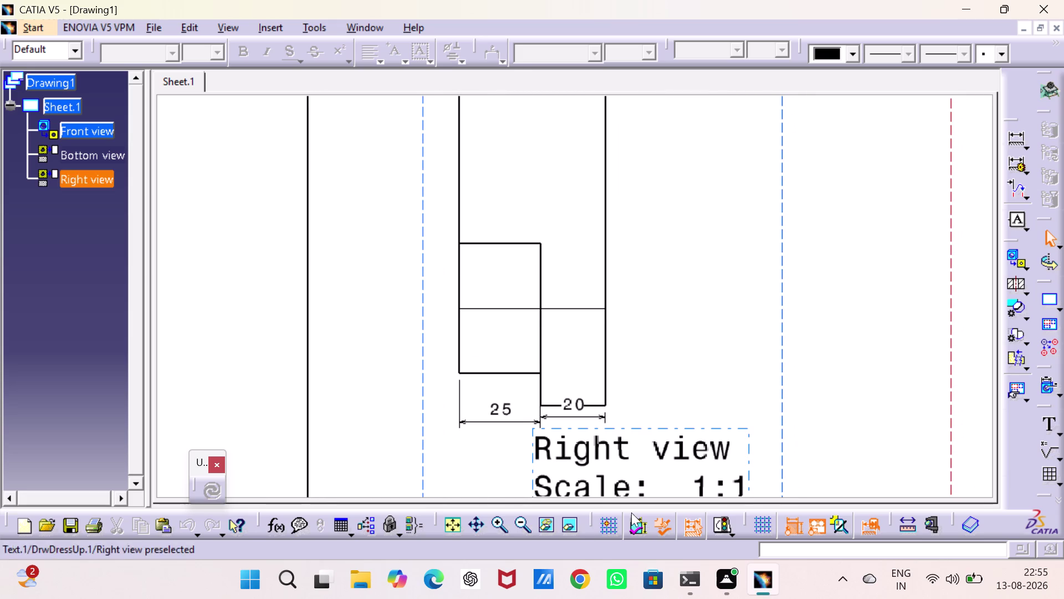
click(525, 520)
triple_click(526, 520)
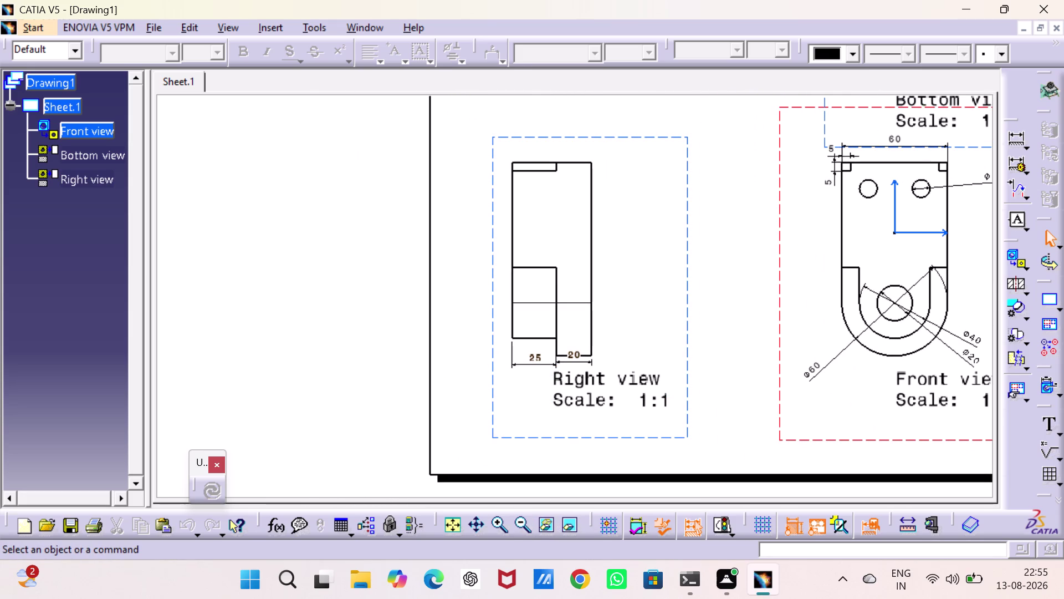
middle_drag(645, 240, 648, 284)
Add a 45 width dimension above the right view and an 80 height dimension to its left.
click(1010, 140)
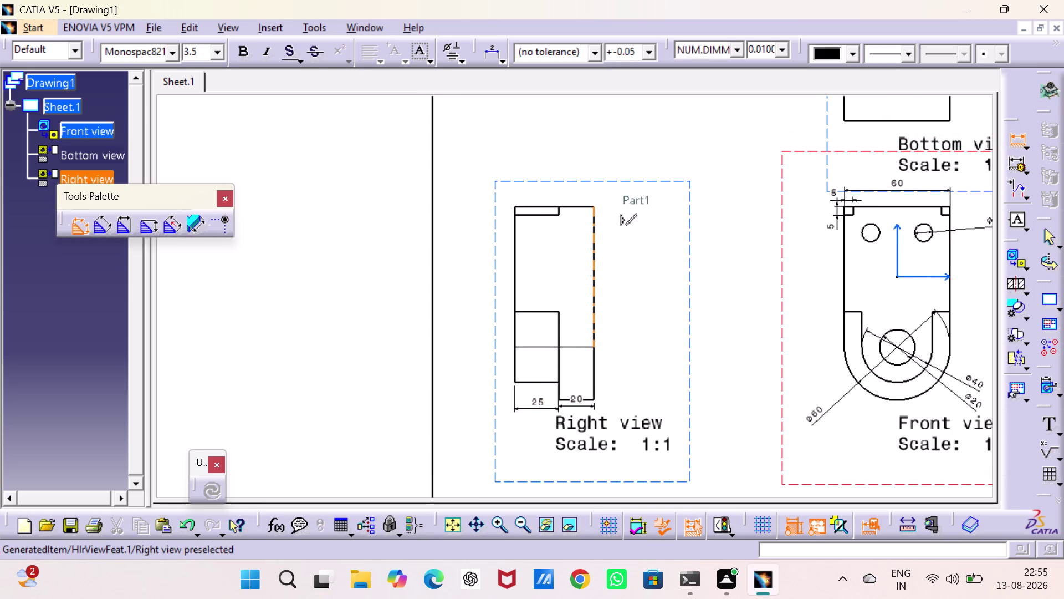
click(592, 218)
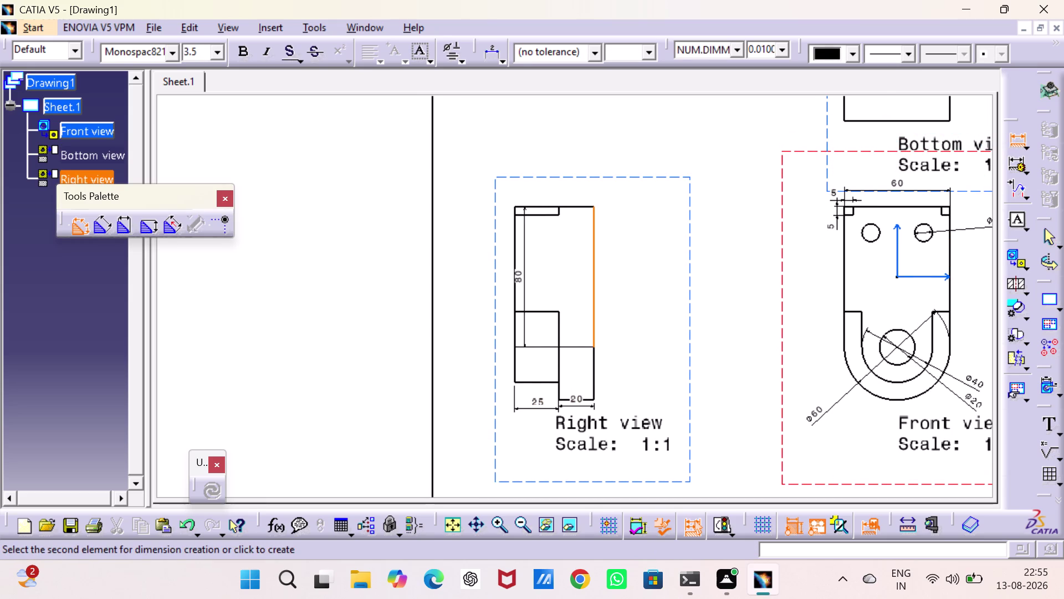
click(515, 234)
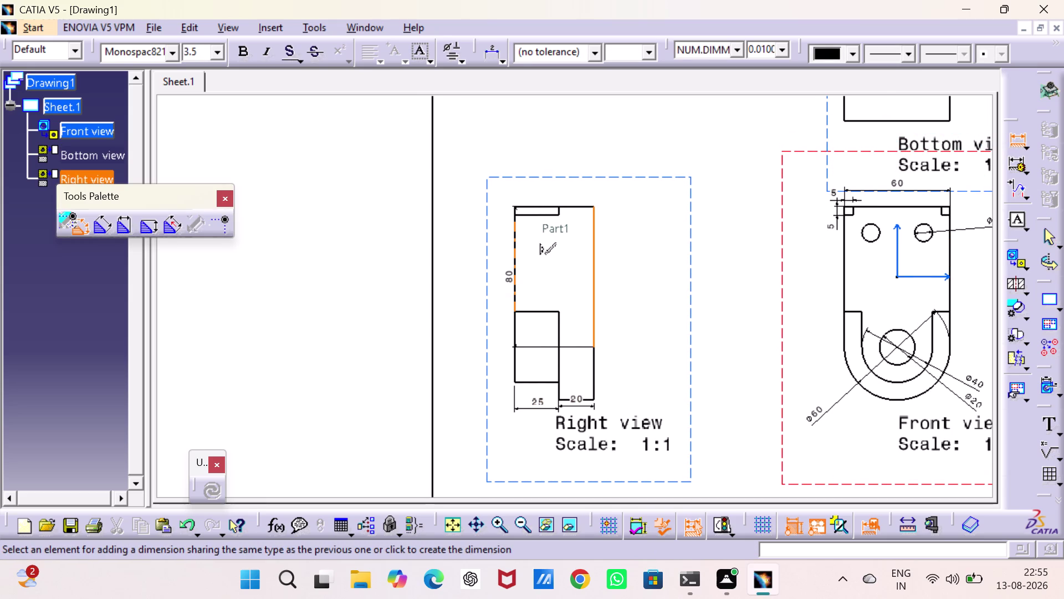
click(557, 174)
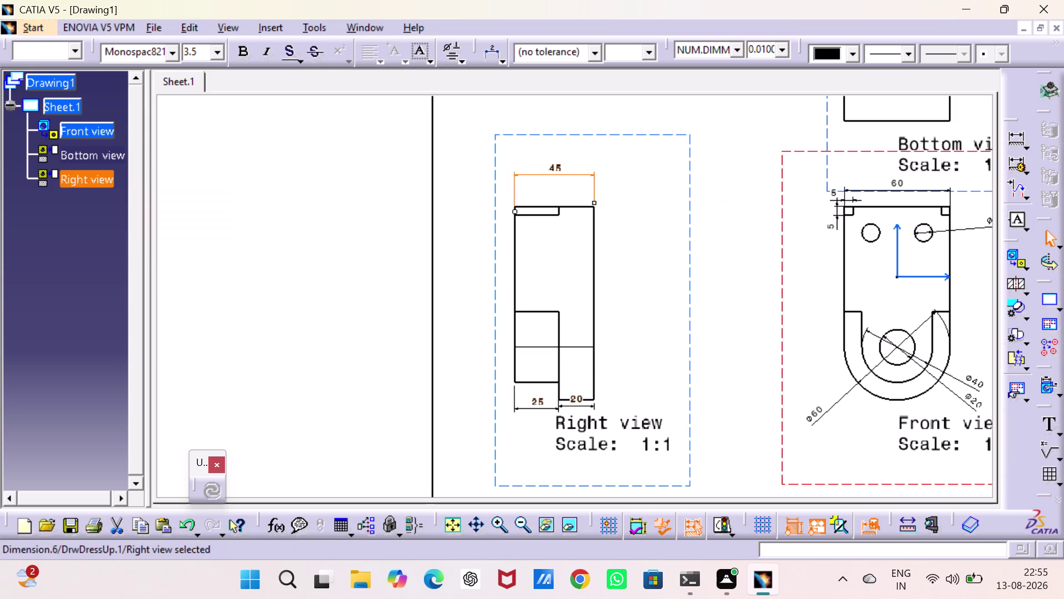
click(1014, 140)
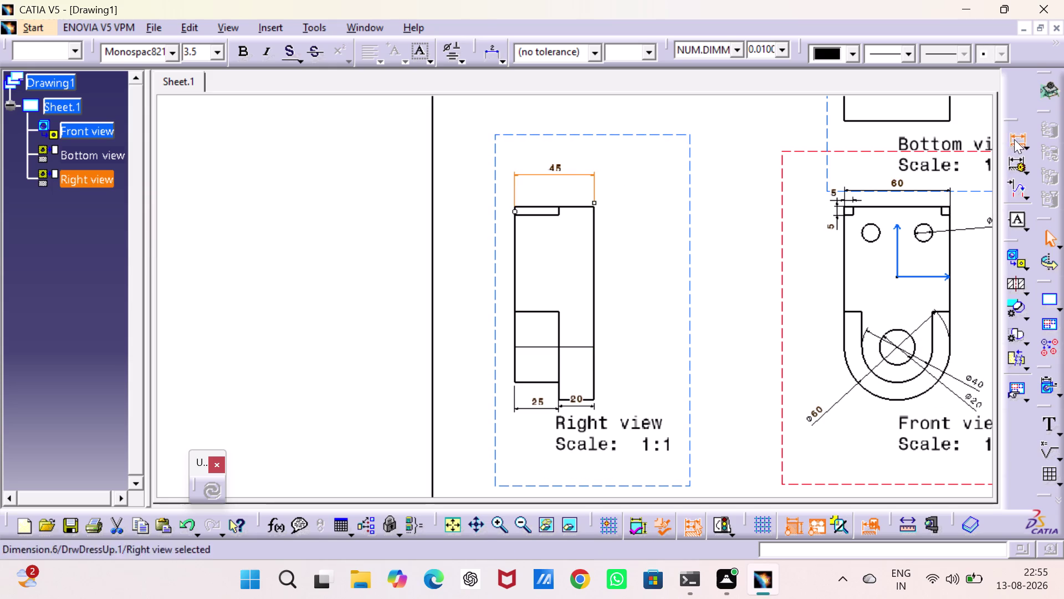
click(595, 271)
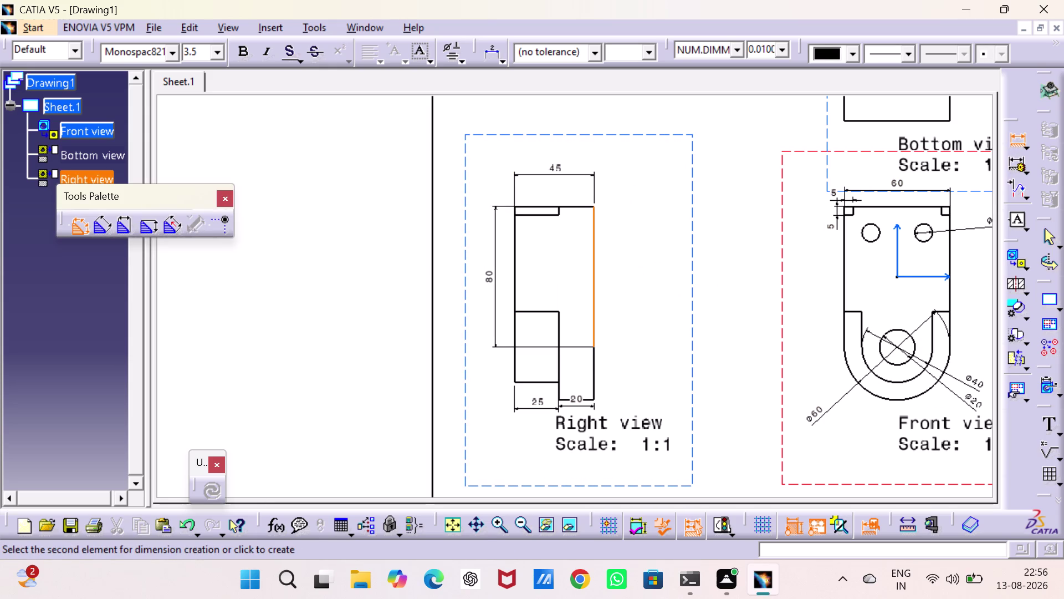
click(496, 281)
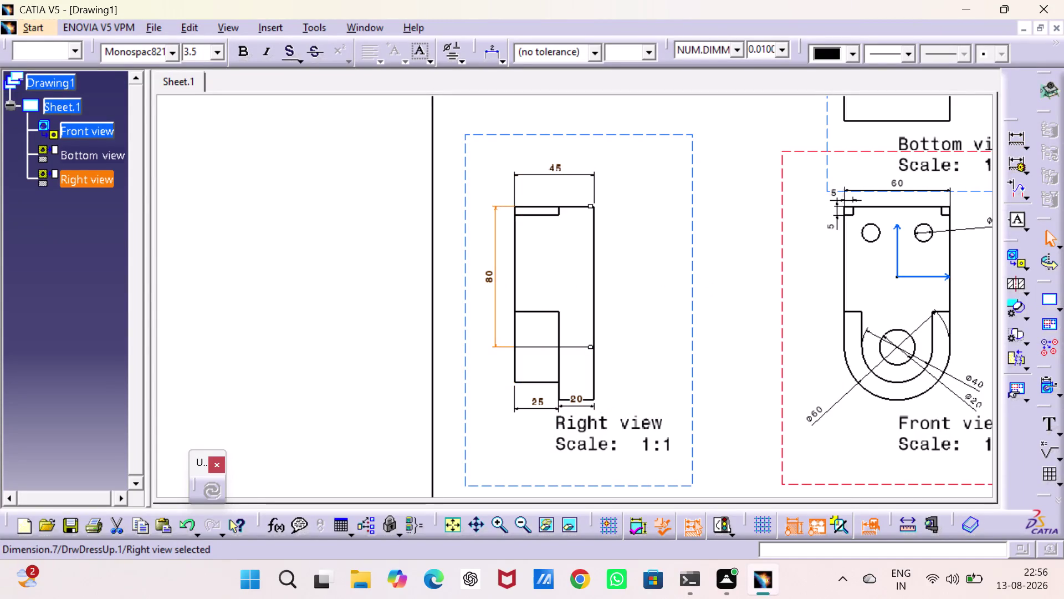
middle_drag(705, 289, 684, 431)
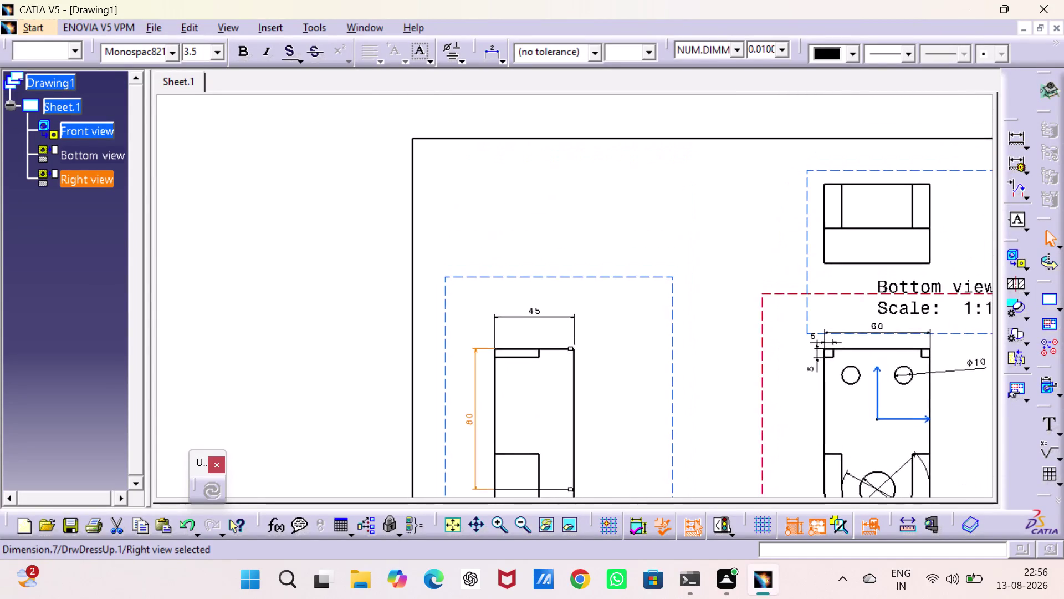
middle_drag(684, 430, 642, 410)
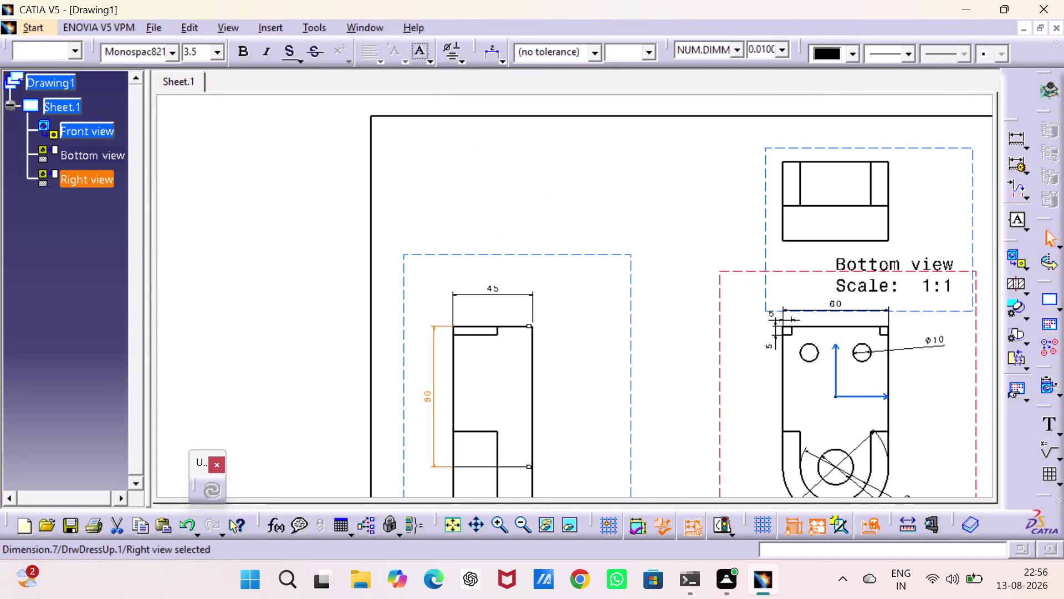
middle_drag(642, 410, 642, 171)
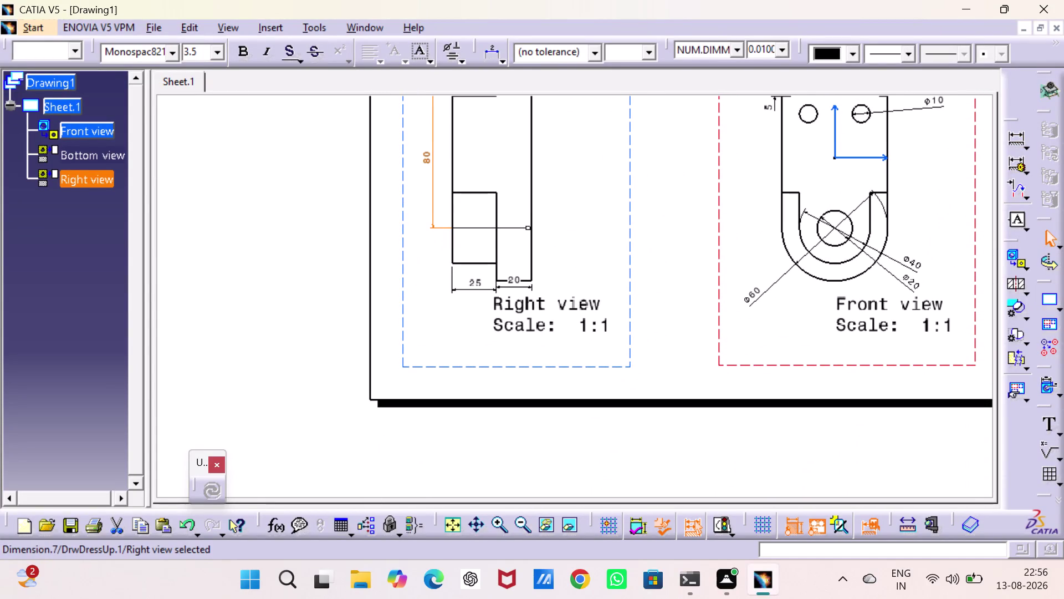
Frame all three dimensioned views and expand the Projections view flyout.
click(641, 174)
drag(717, 255, 718, 268)
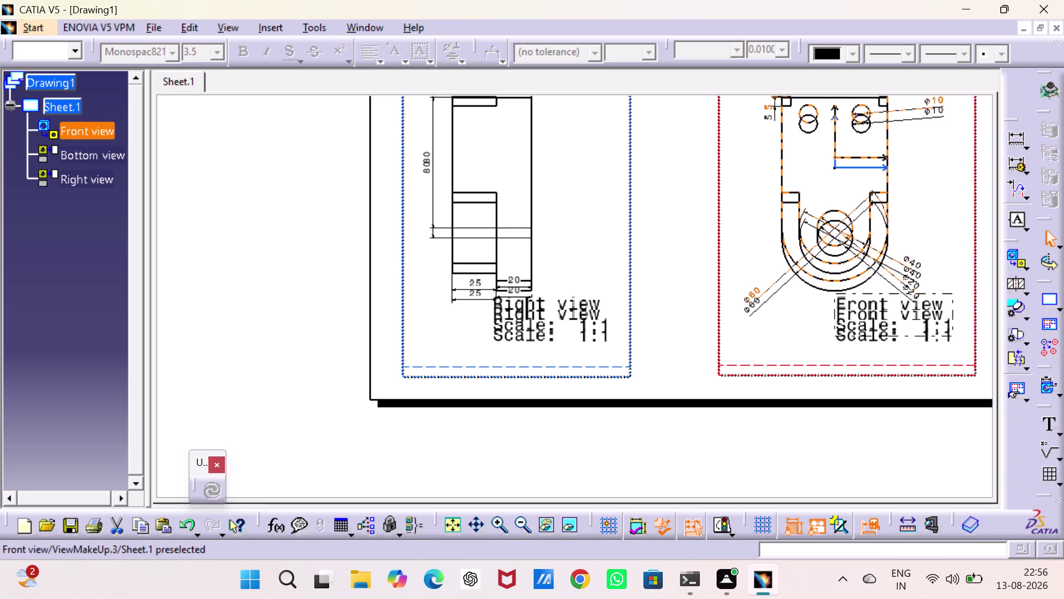
drag(717, 268, 716, 271)
click(688, 255)
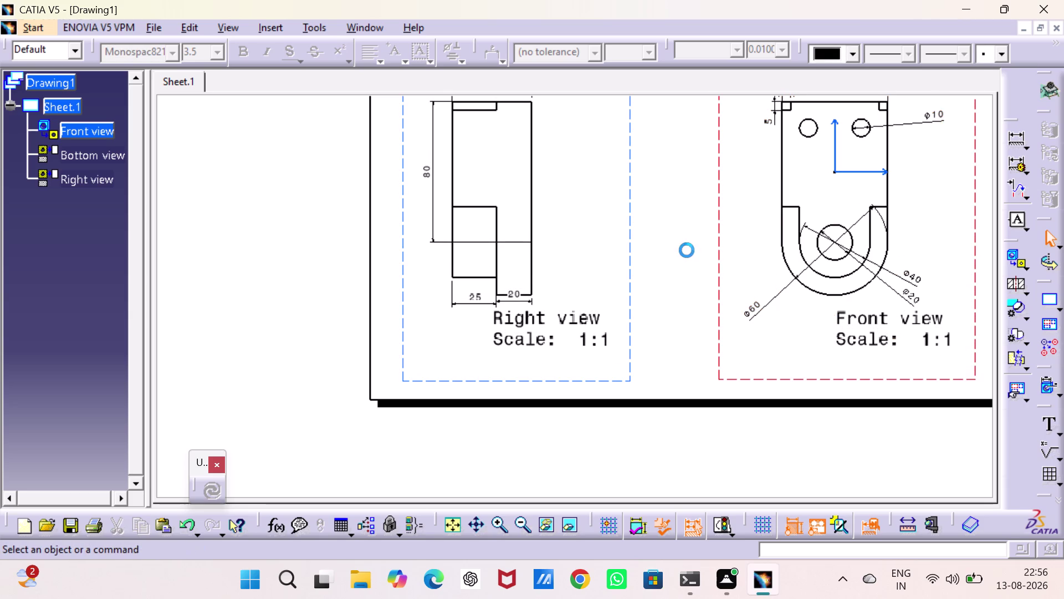
middle_drag(687, 250, 628, 418)
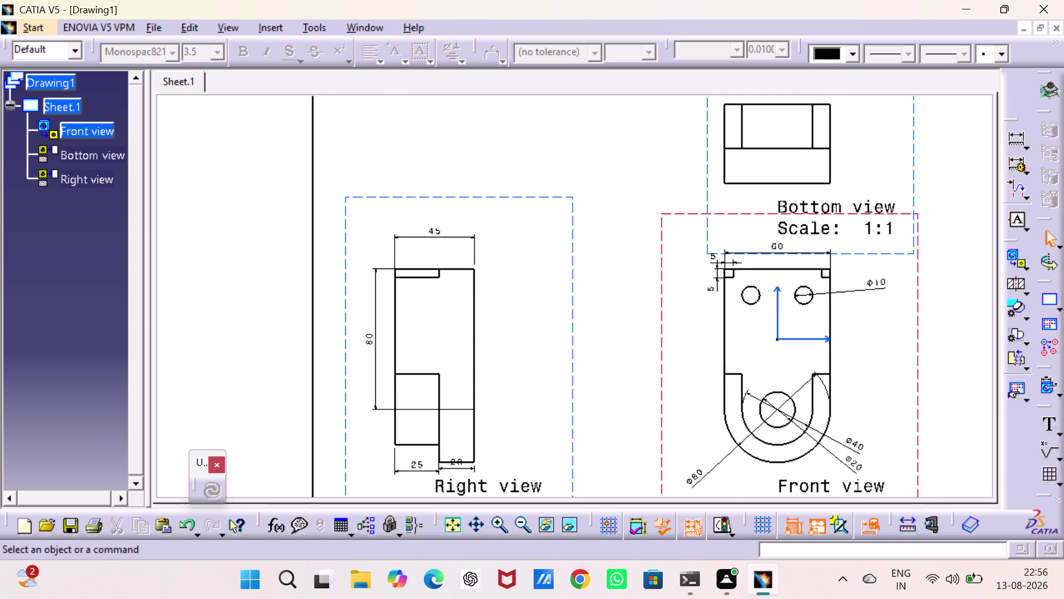
middle_drag(629, 418, 628, 430)
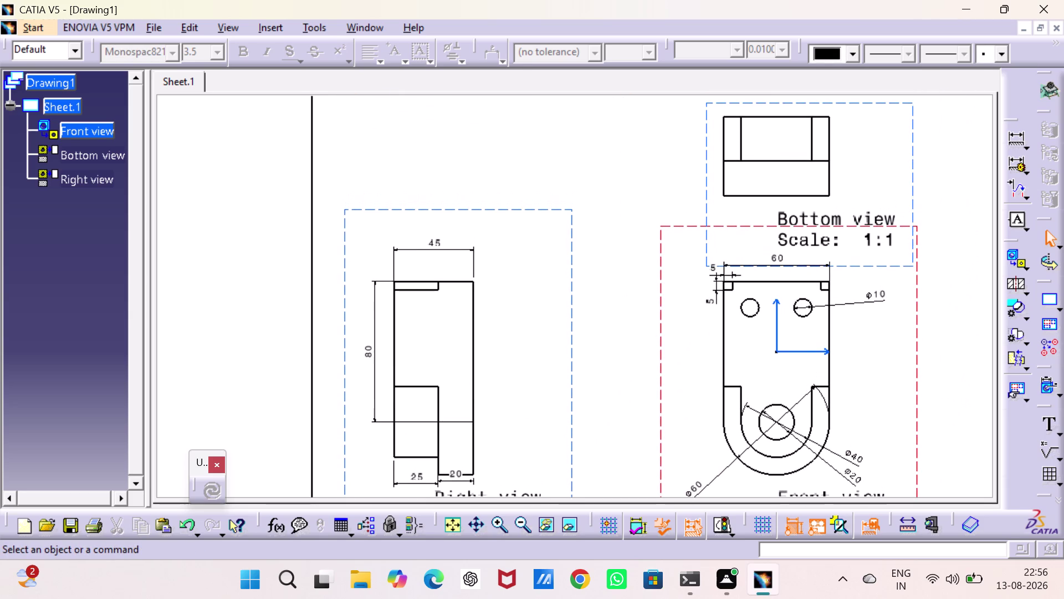
middle_drag(635, 231, 641, 328)
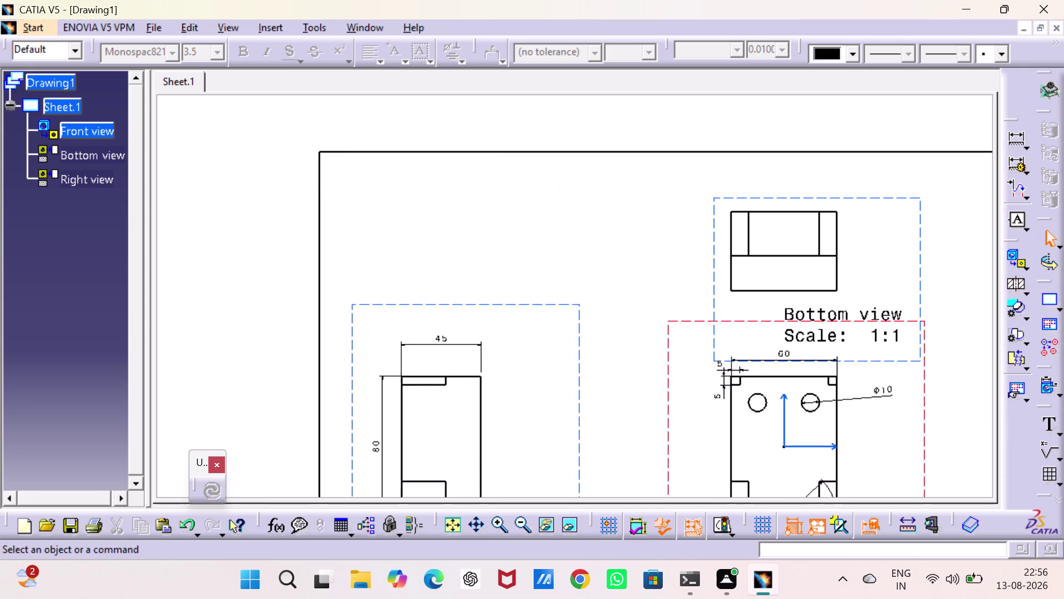
middle_drag(642, 327, 642, 280)
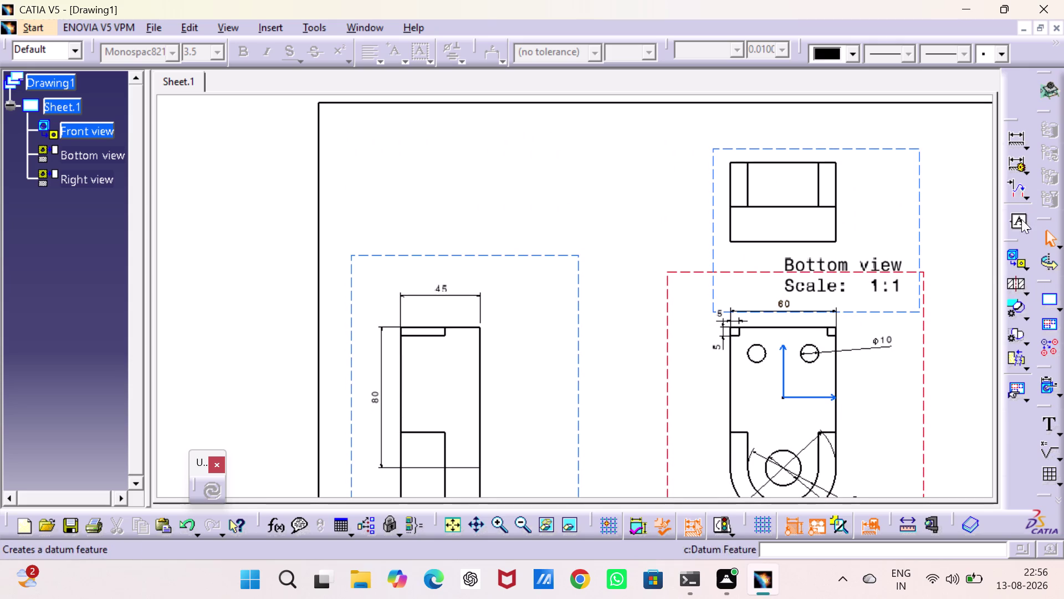
click(1027, 267)
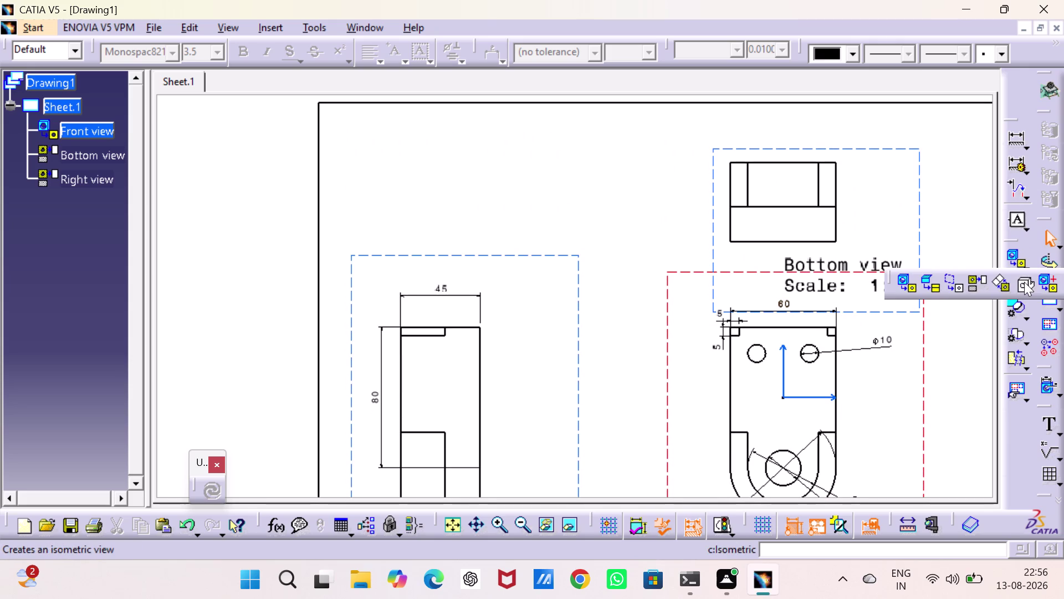
Create an isometric view by picking a face in simple cad.CATPart.
click(1025, 281)
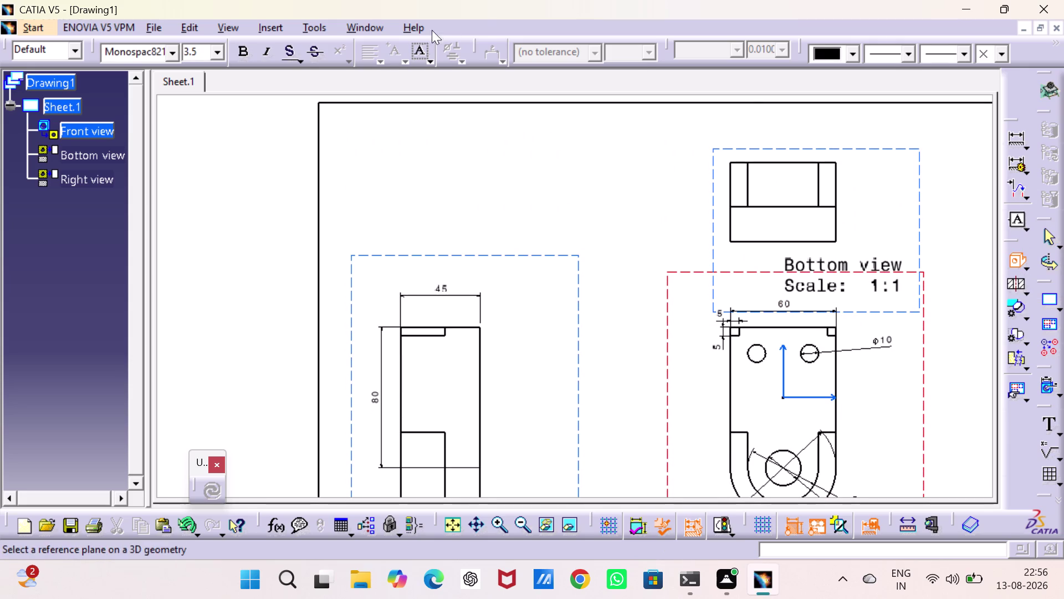
click(367, 23)
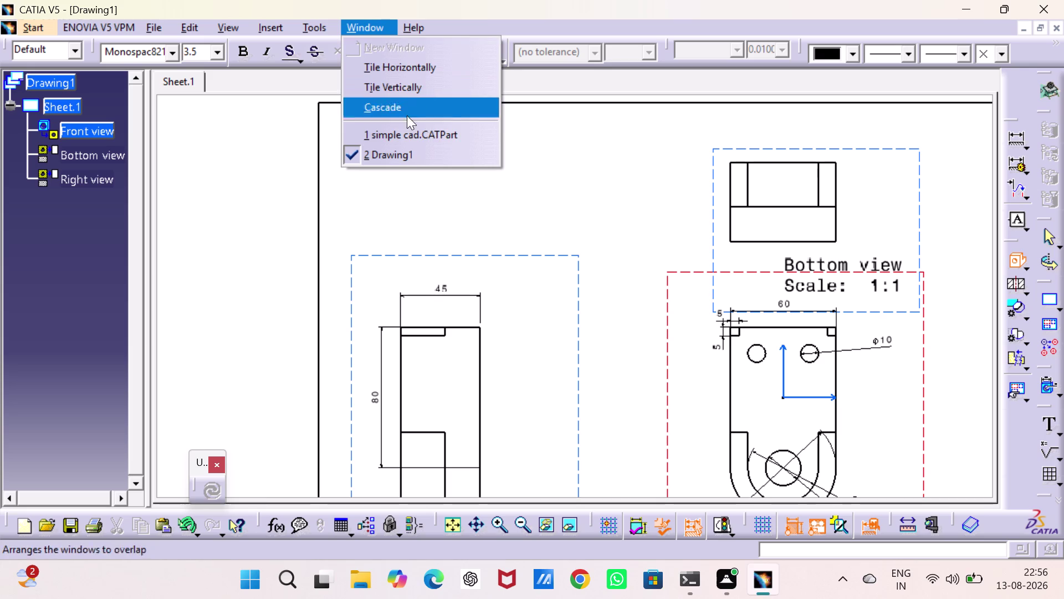
click(418, 137)
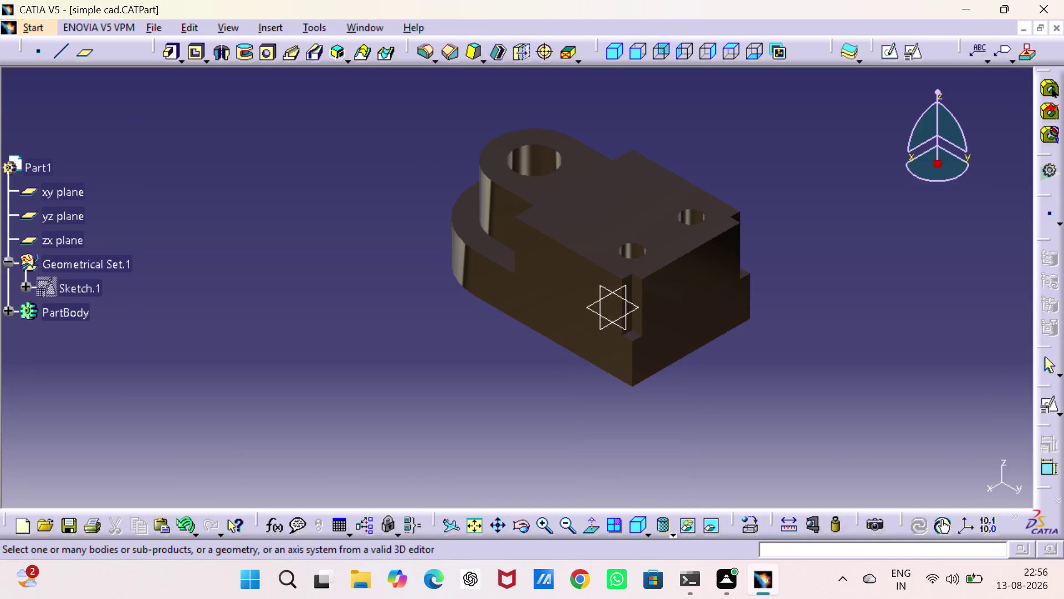
click(540, 246)
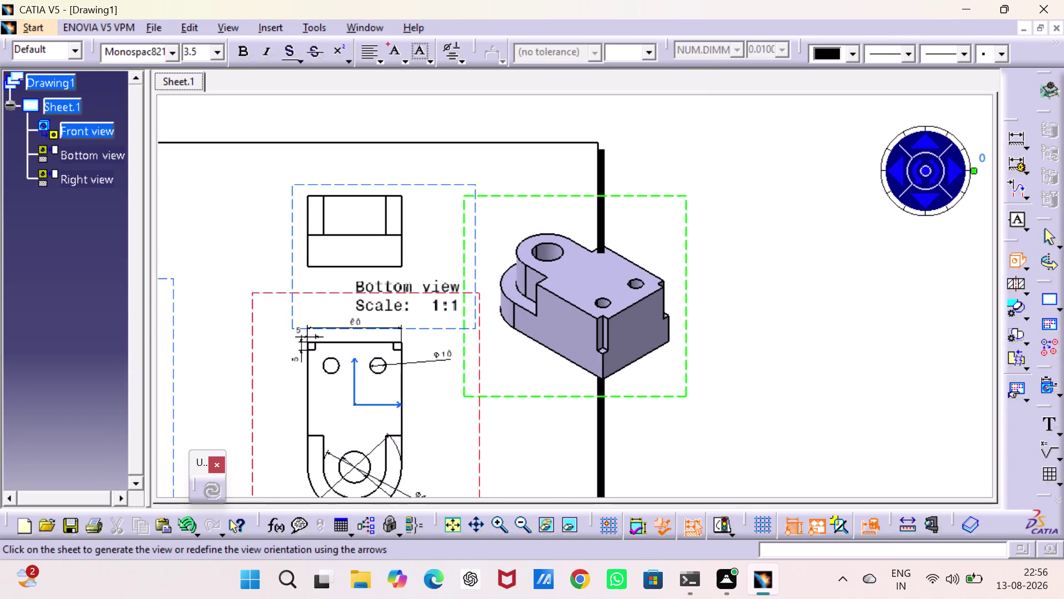
Generate the isometric view above the right view and open its label text.
drag(493, 196, 82, 123)
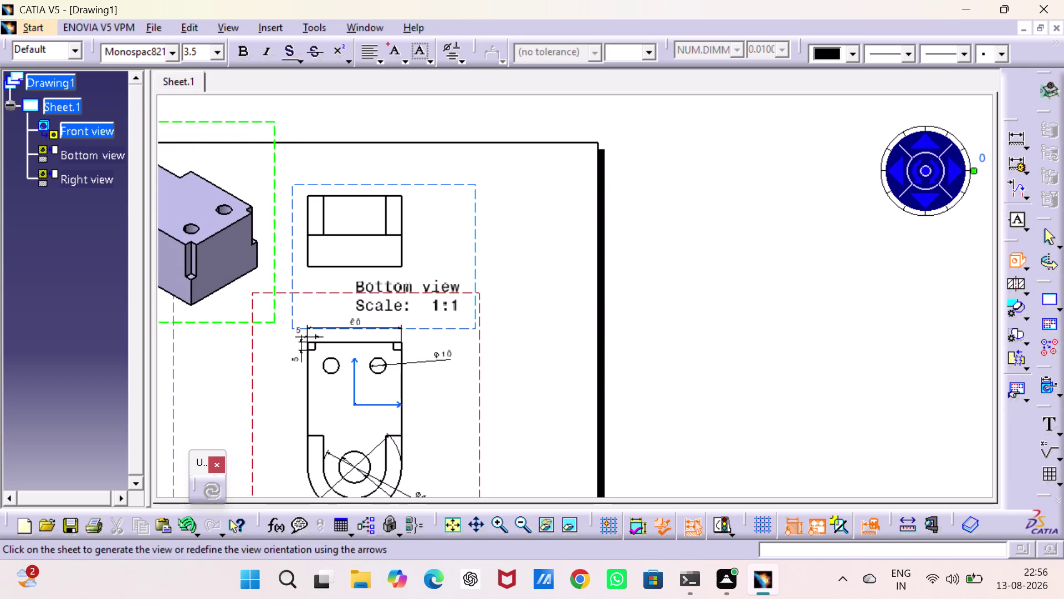
drag(82, 123, 90, 133)
middle_drag(397, 273, 413, 272)
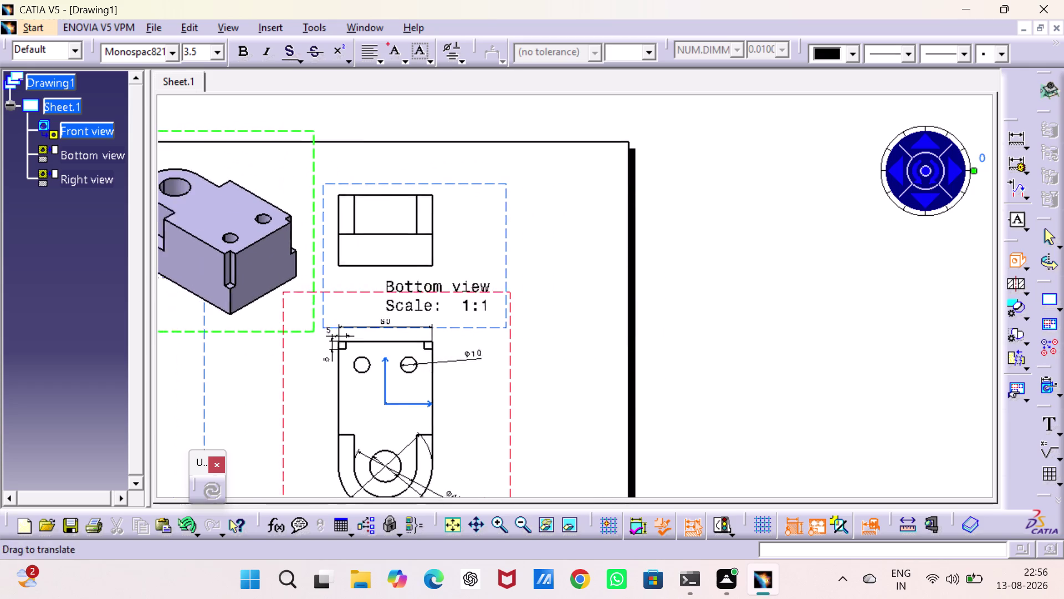
middle_drag(413, 272, 783, 258)
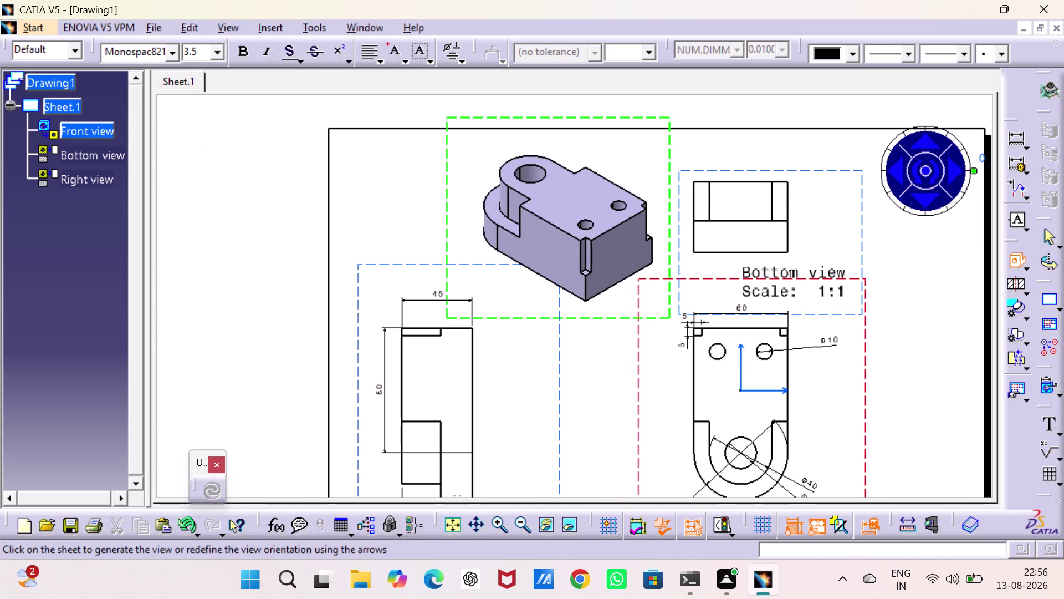
drag(449, 182, 370, 174)
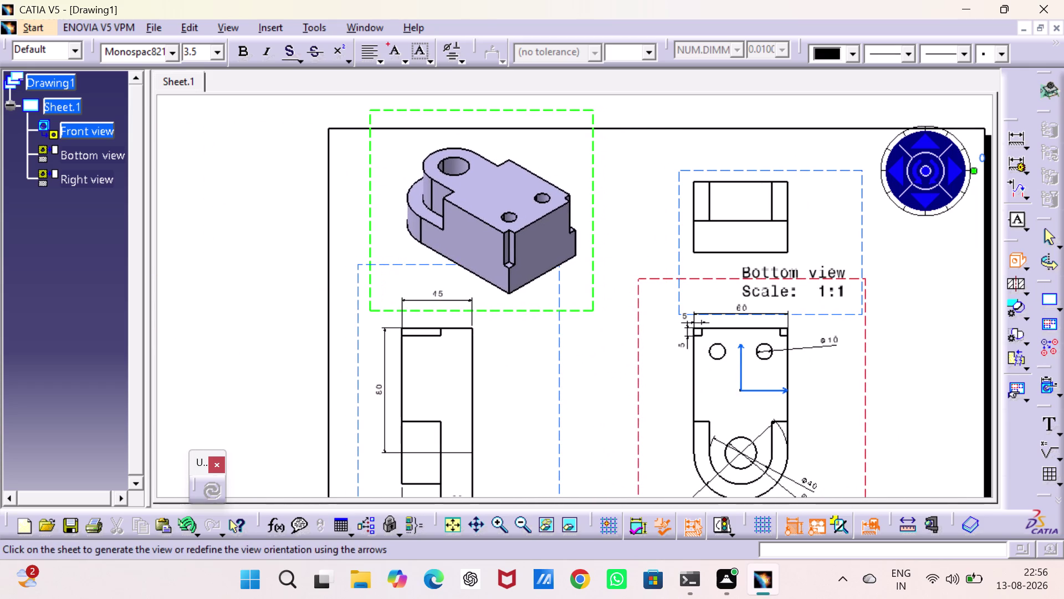
drag(370, 174, 367, 174)
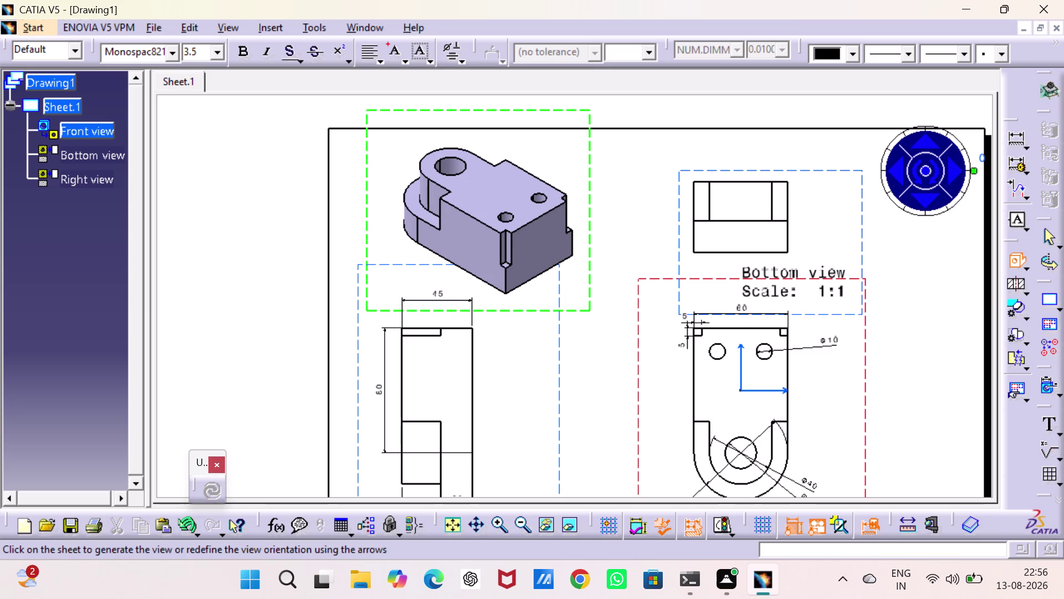
click(252, 196)
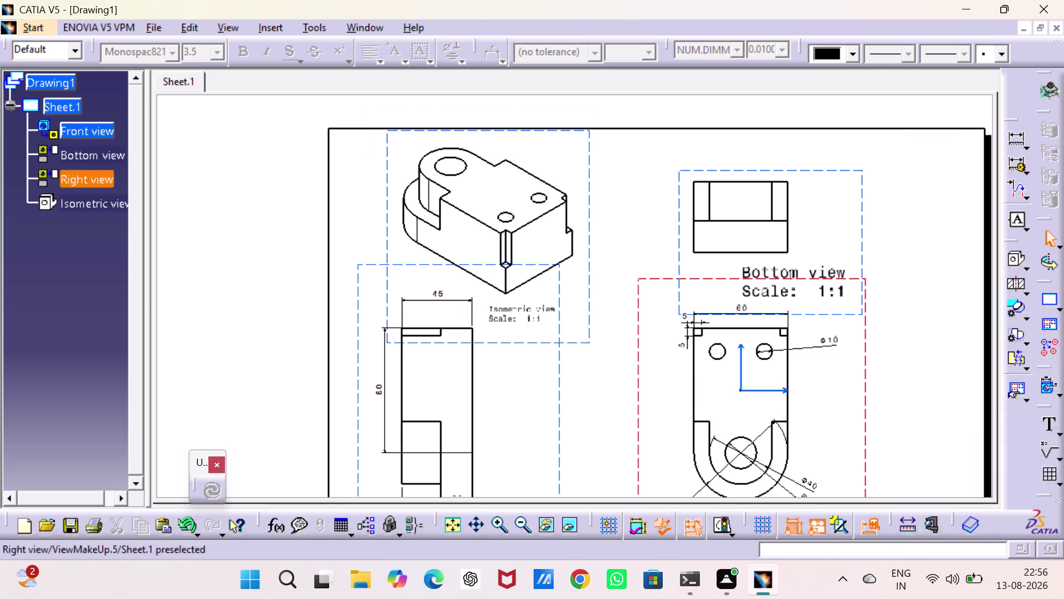
double_click(534, 313)
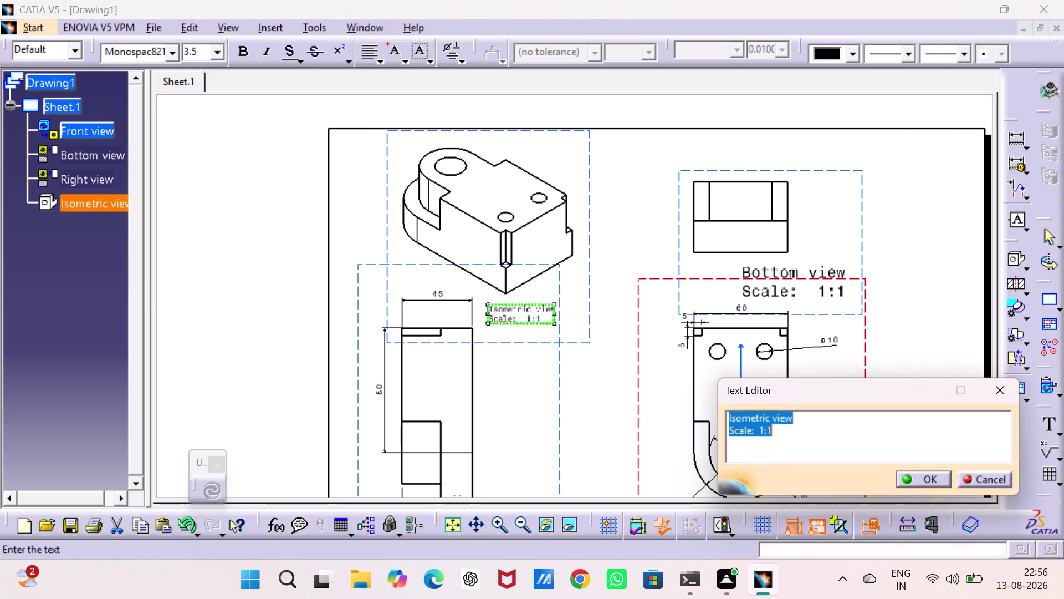
Set the Isometric view label's font size to 7.0.
click(218, 51)
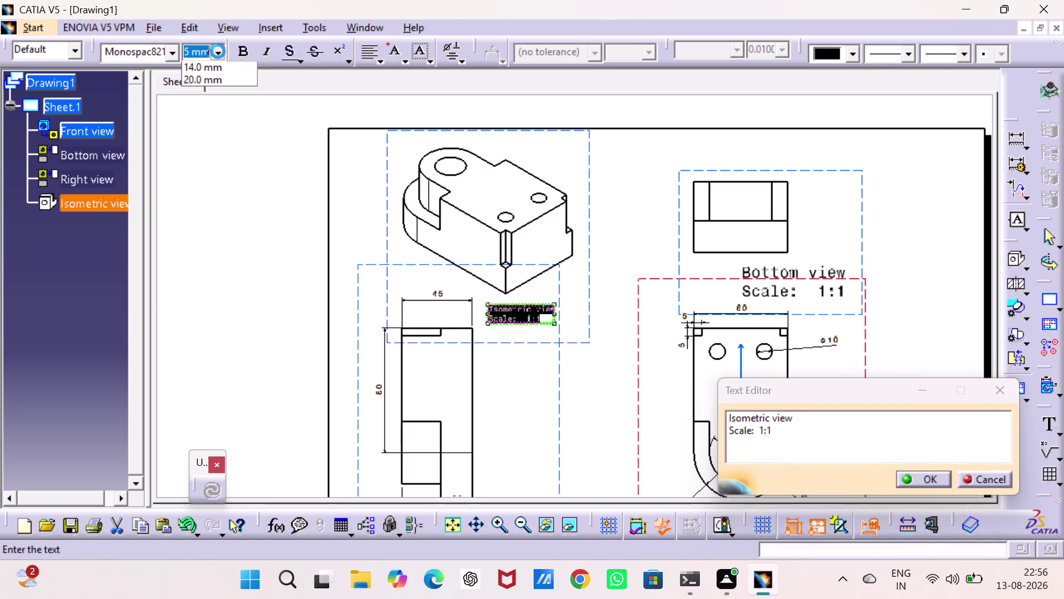
click(225, 107)
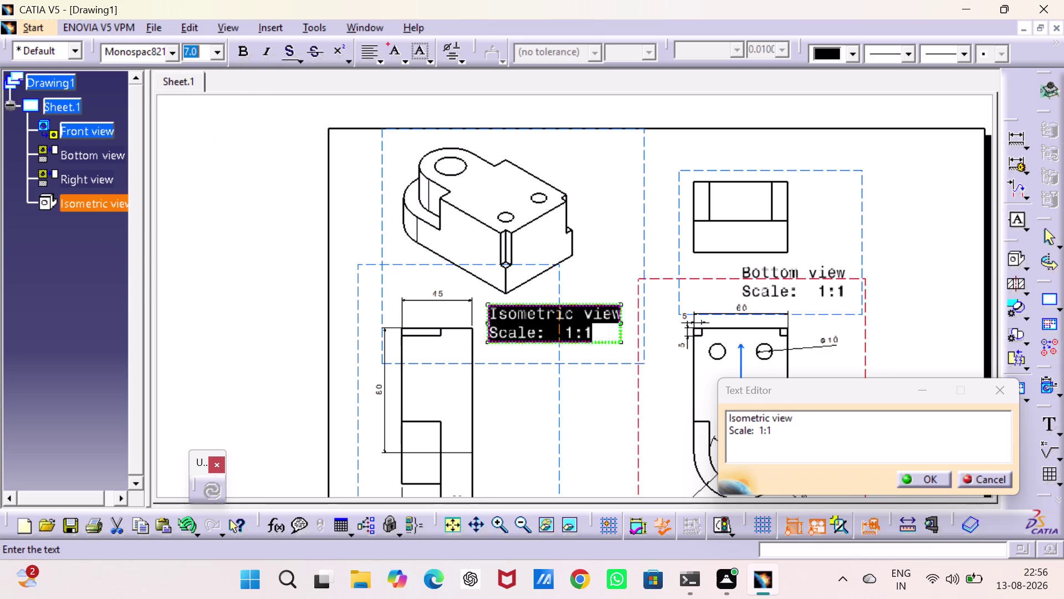
click(224, 197)
click(249, 164)
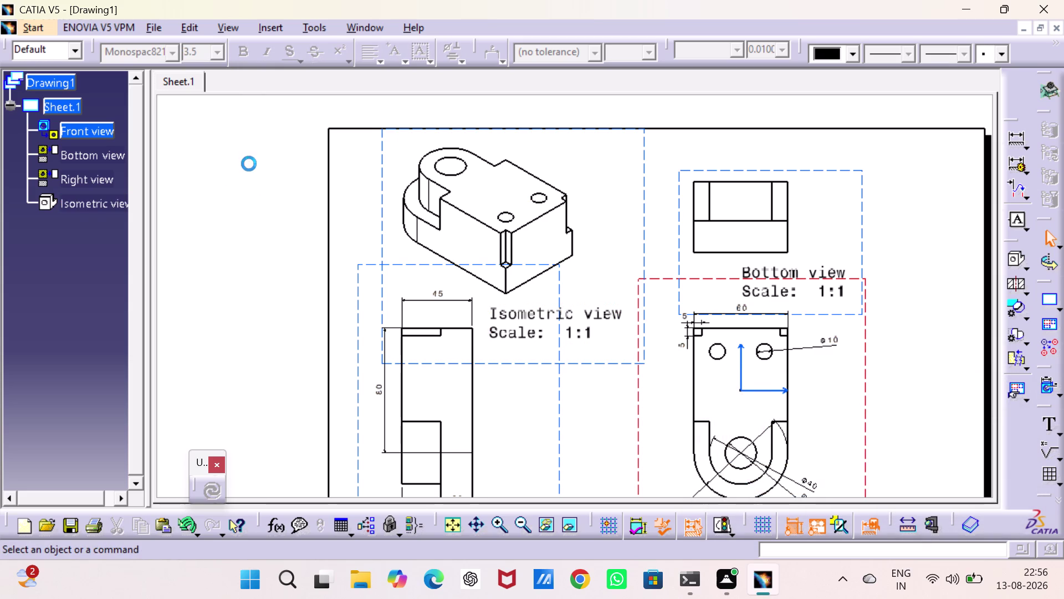
middle_drag(248, 164, 241, 30)
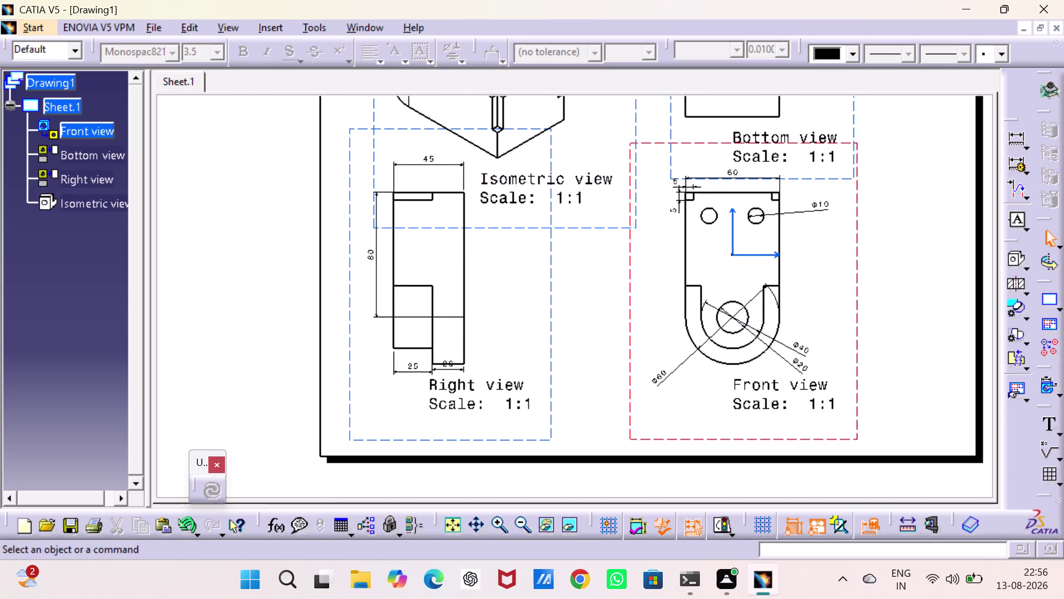
Lower the front view, with its aligned views, slightly on the sheet.
middle_drag(240, 30, 240, 30)
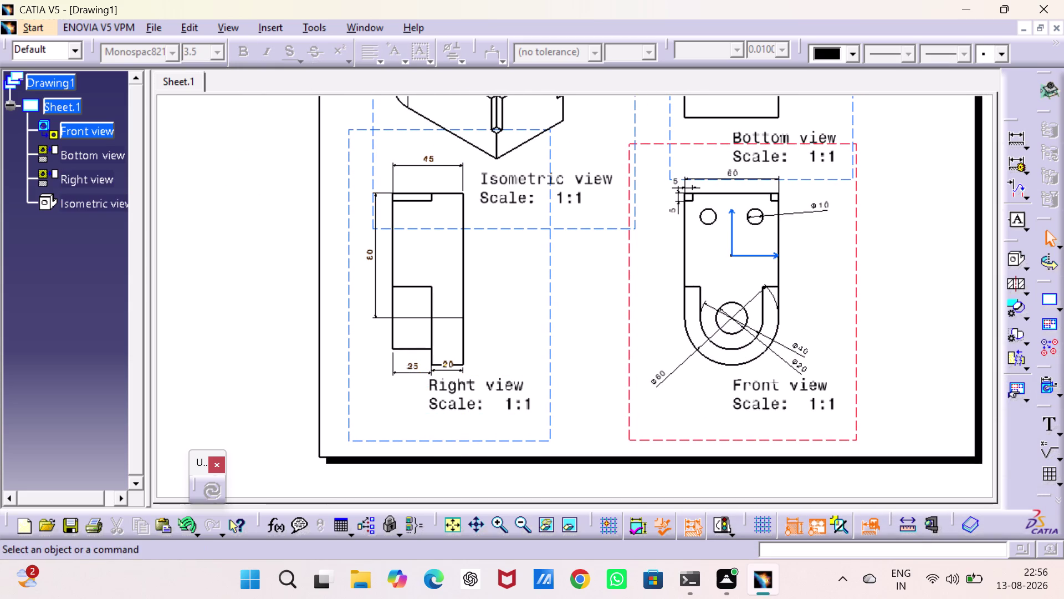
drag(628, 258, 626, 275)
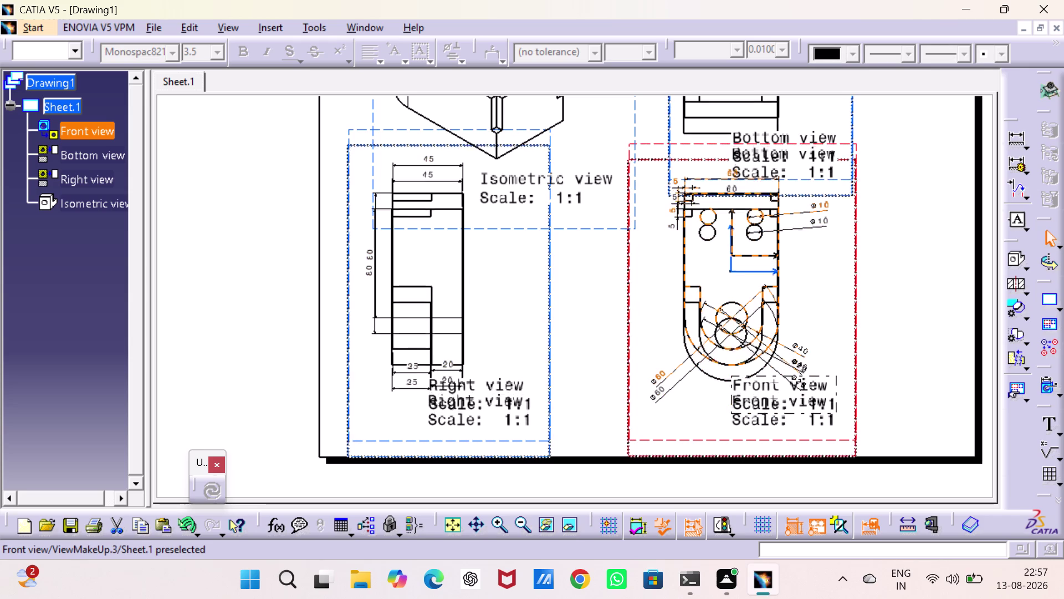
drag(626, 275, 626, 276)
click(594, 272)
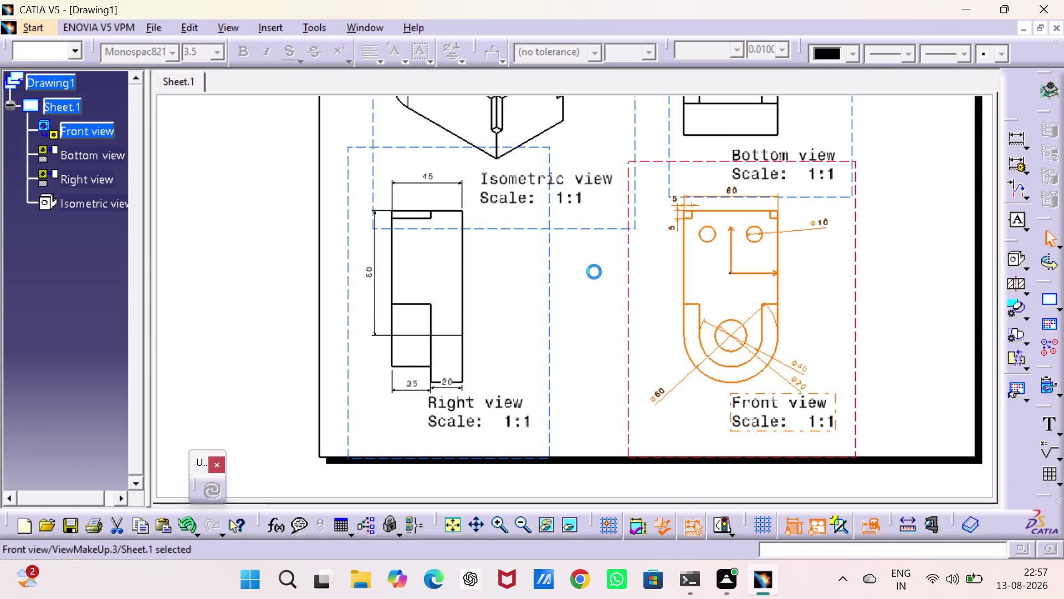
Place the isometric view in the sheet's upper left, above the right view.
middle_drag(596, 264, 573, 423)
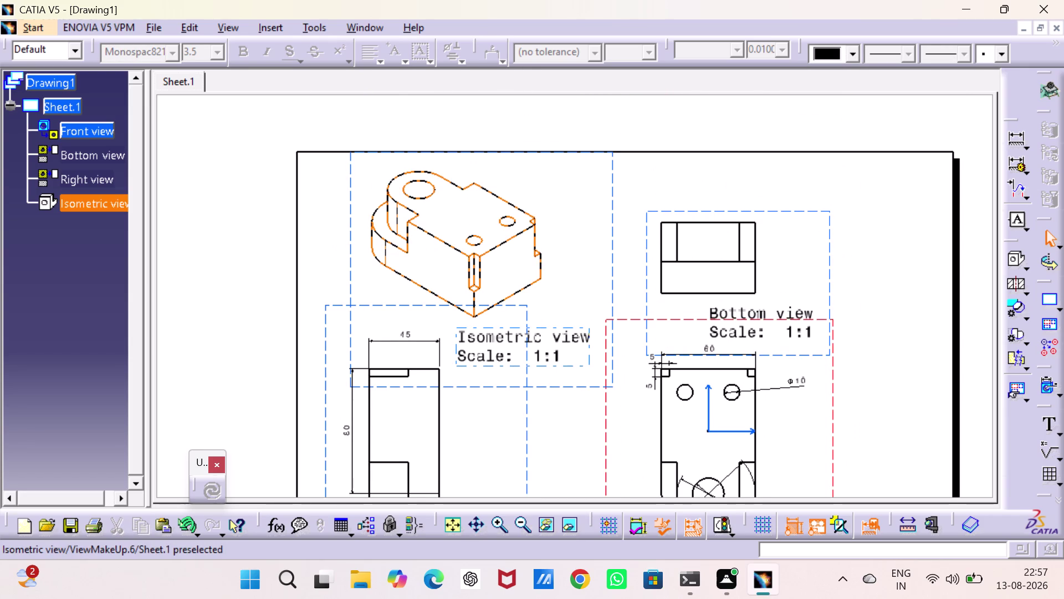
drag(539, 148, 508, 113)
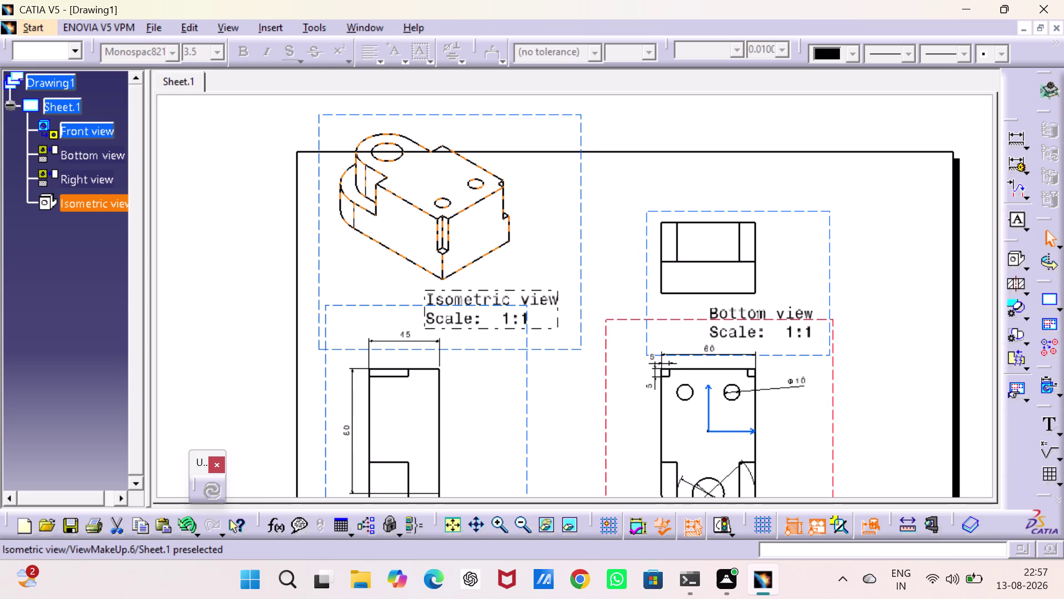
drag(508, 112, 521, 148)
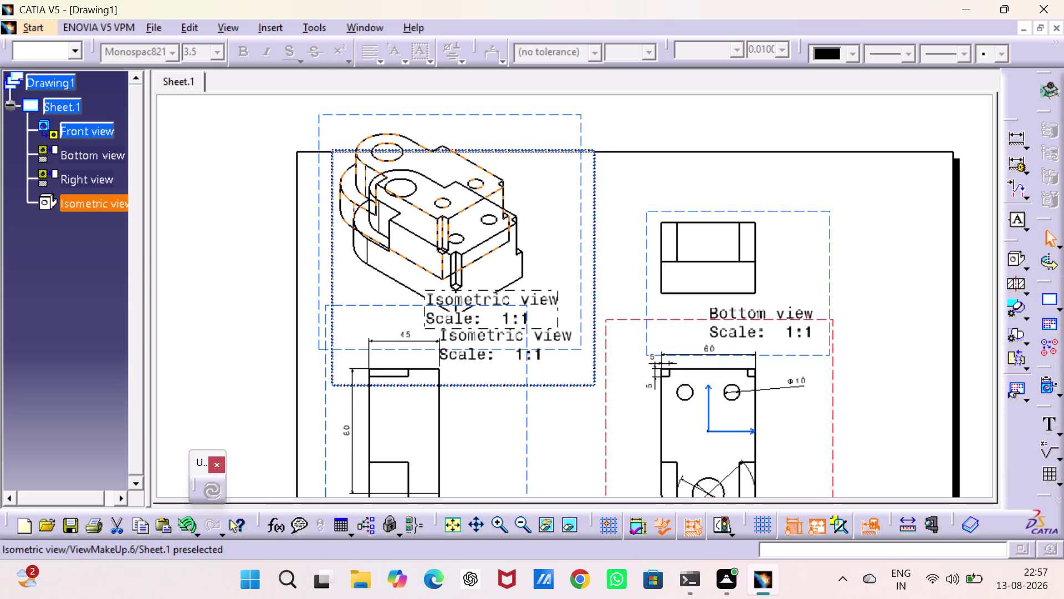
drag(521, 148, 521, 149)
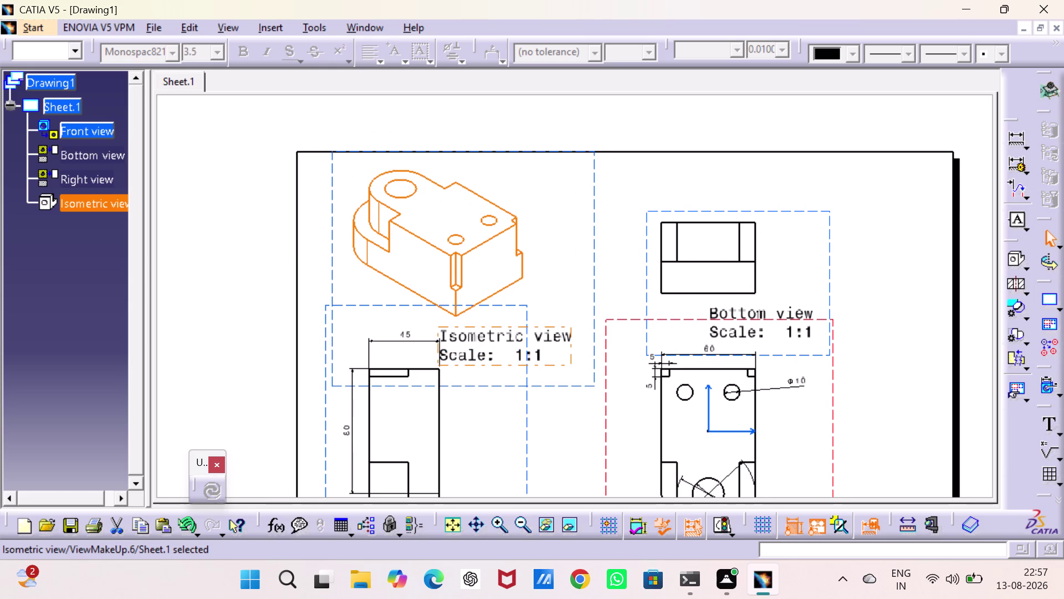
drag(592, 225, 609, 225)
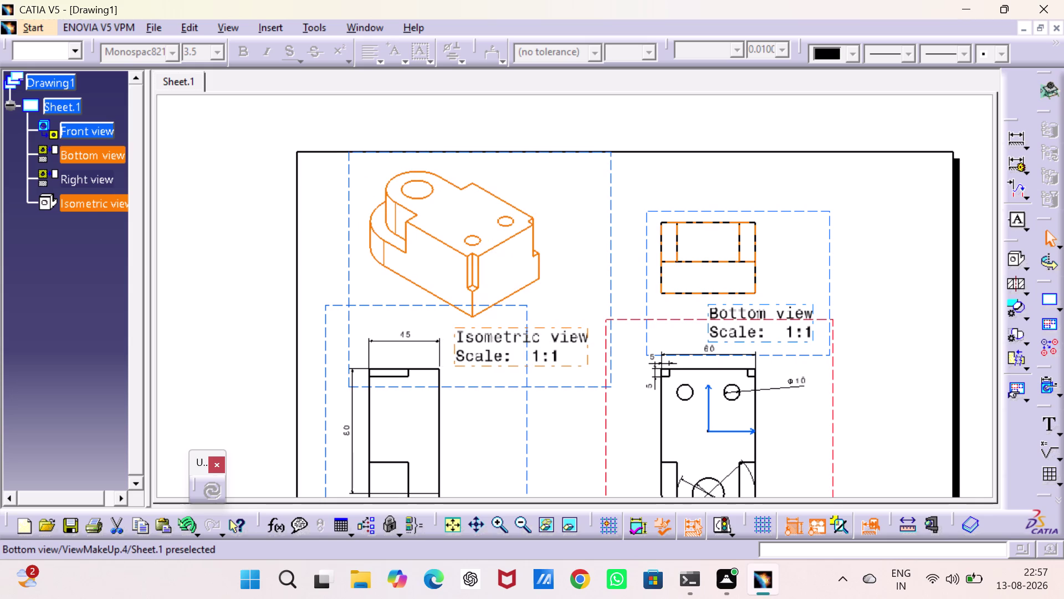
middle_drag(802, 209, 780, 163)
Clear the selection and start printing the drawing to a PDF.
click(854, 197)
click(948, 247)
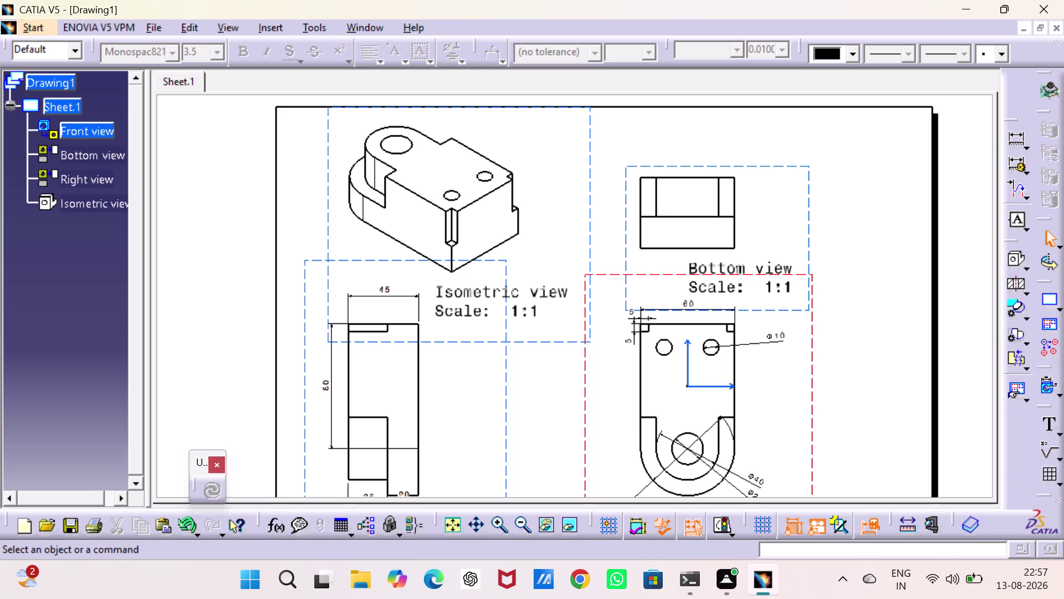
click(94, 527)
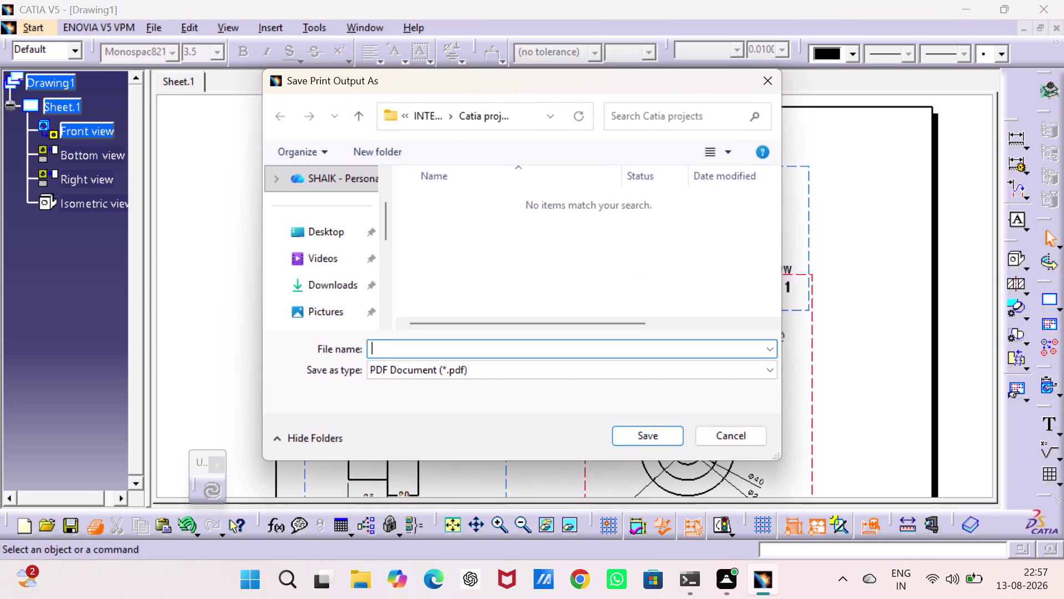
Save the PDF print output under the file name '2'.
key(2)
key(Return)
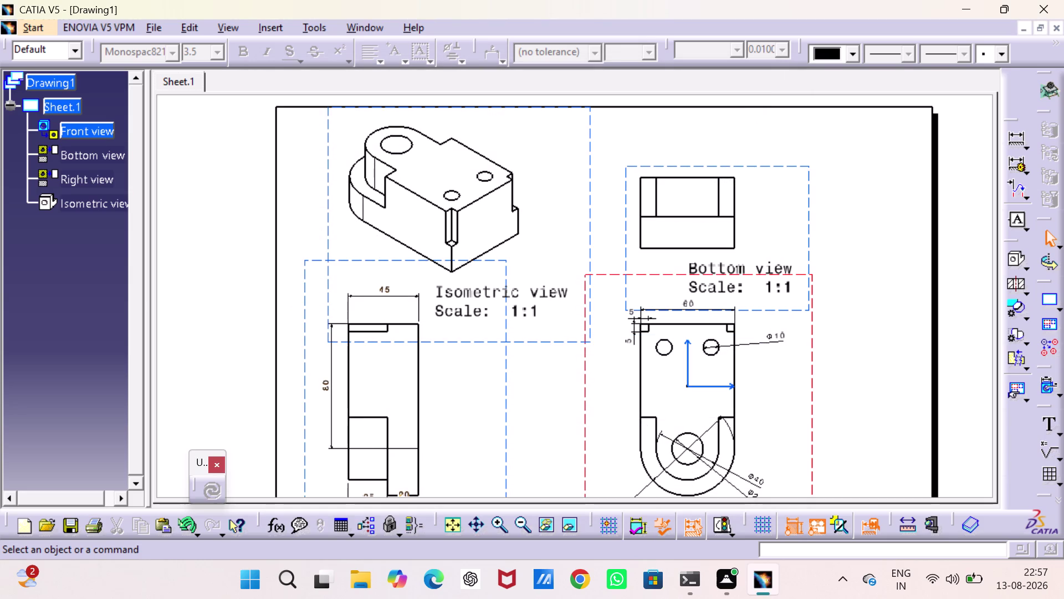